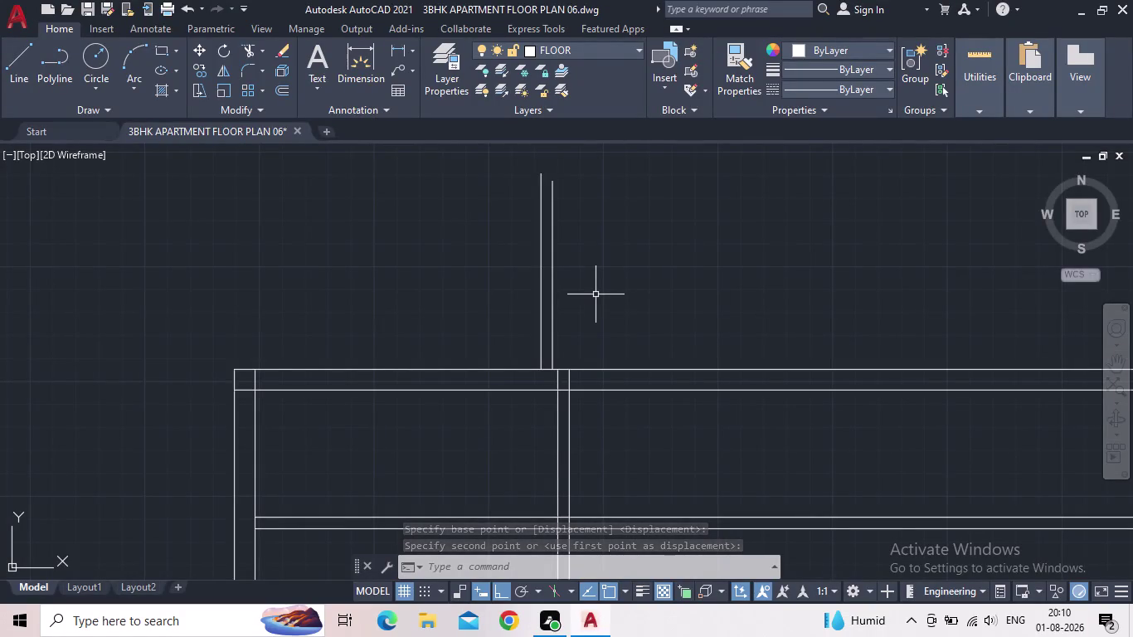
Offset the existing wall line 13' to the right to create a new wall line.
middle_click(602, 302)
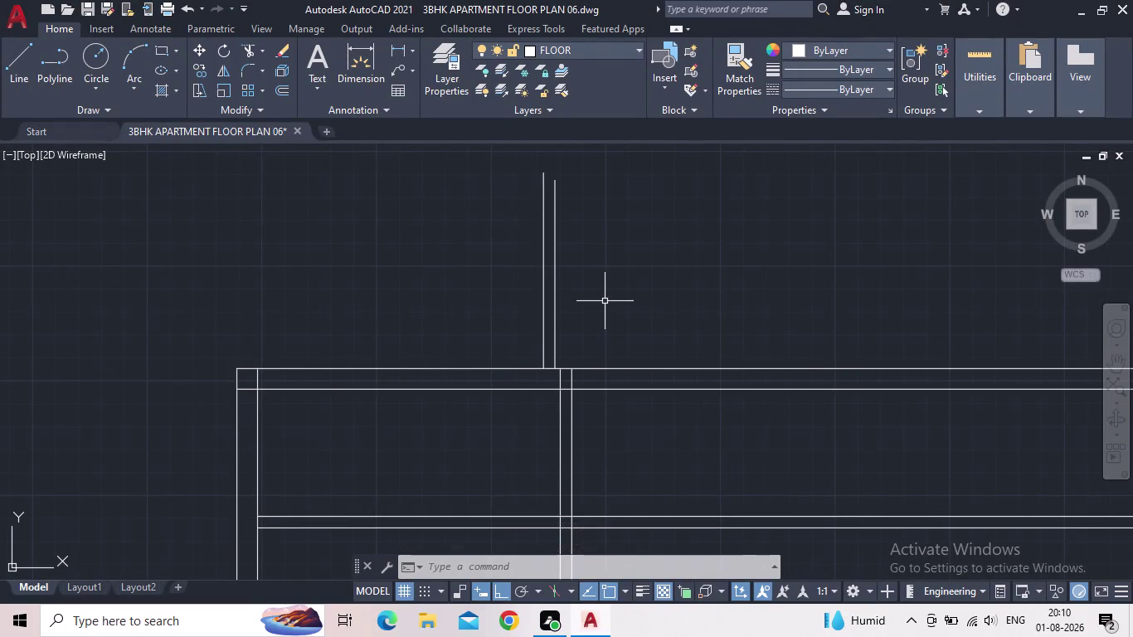
key(o)
key(Return)
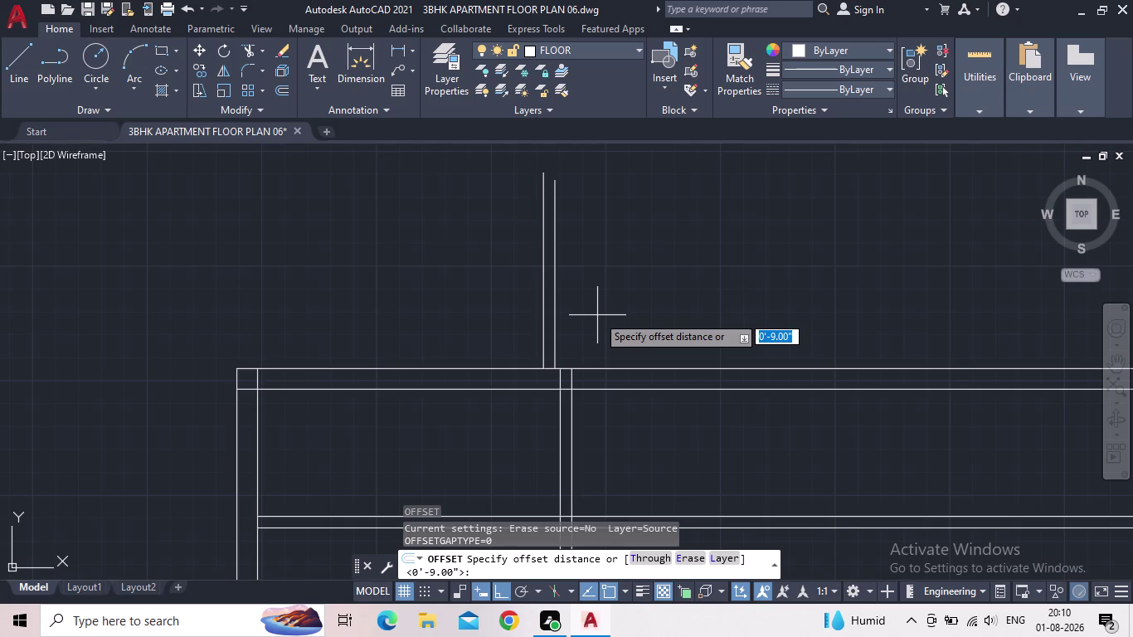
text(13)
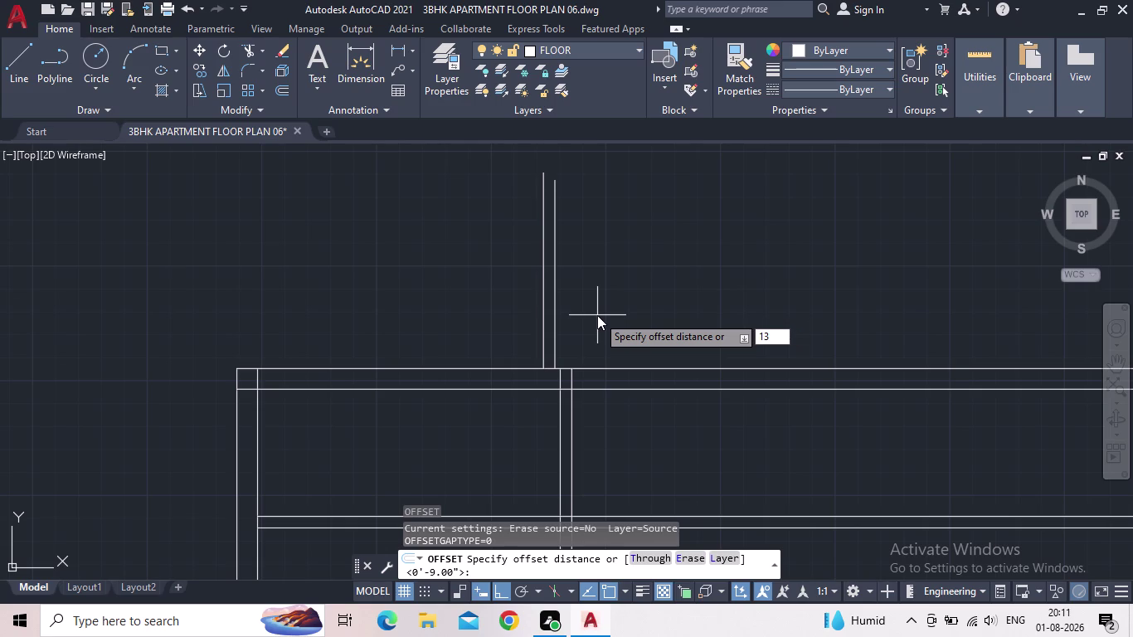
key(apostrophe)
key(Return)
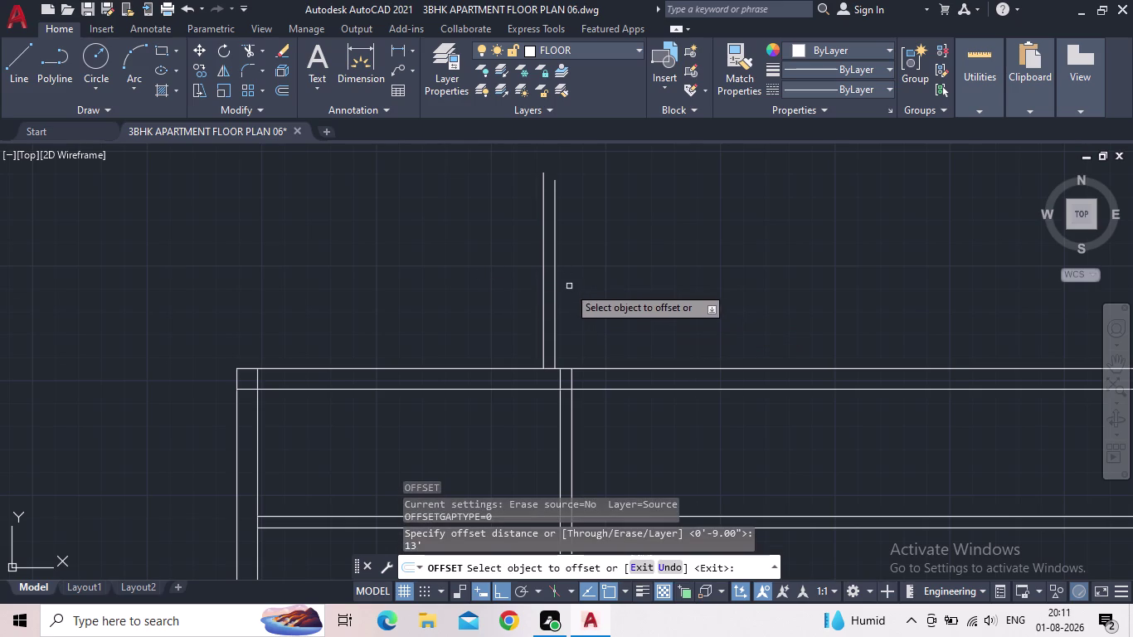
click(555, 294)
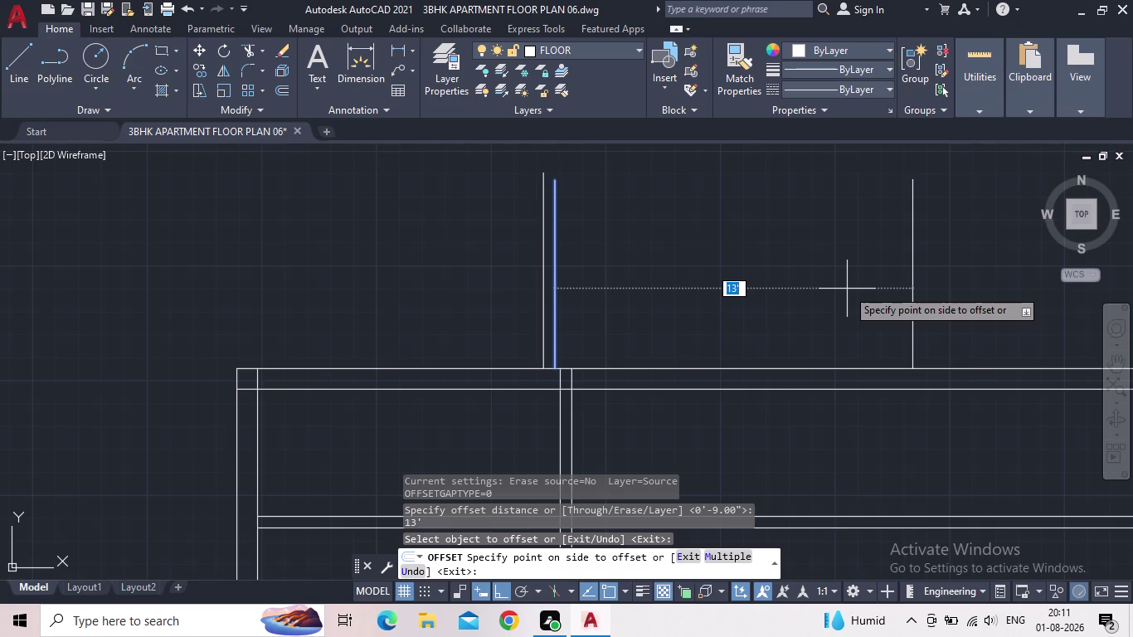
click(847, 289)
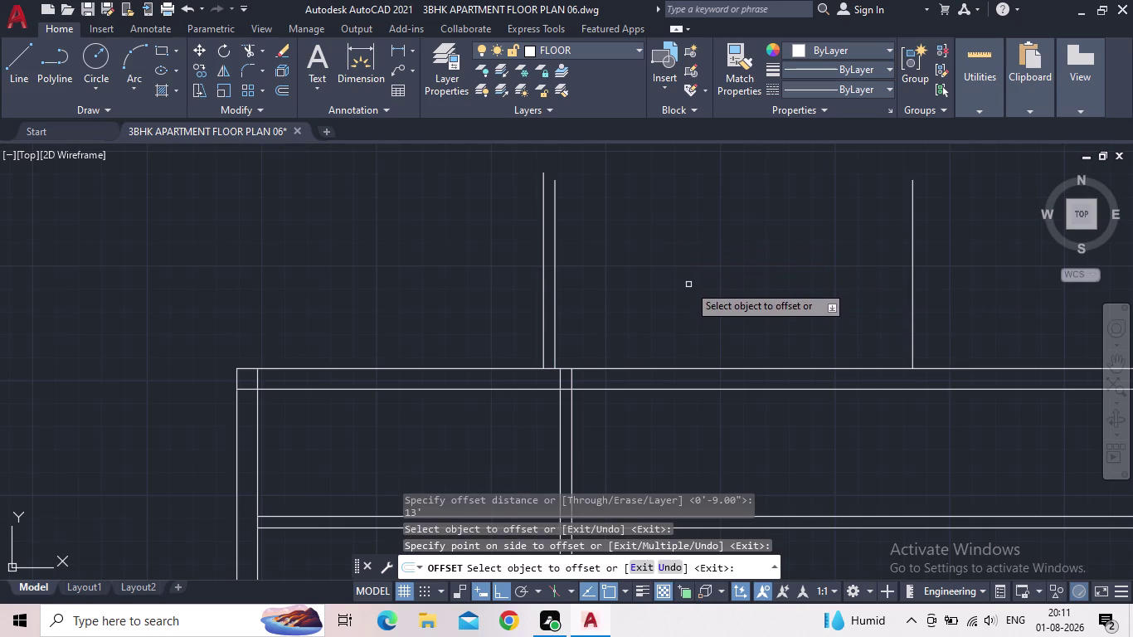
middle_drag(701, 285, 670, 328)
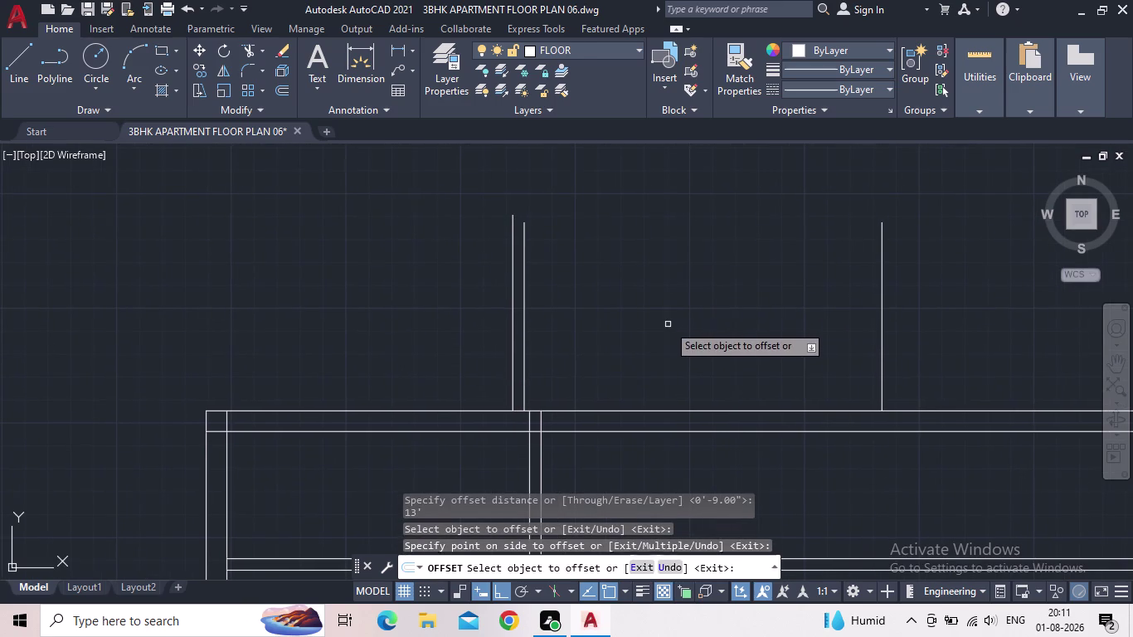
scroll(up, 3)
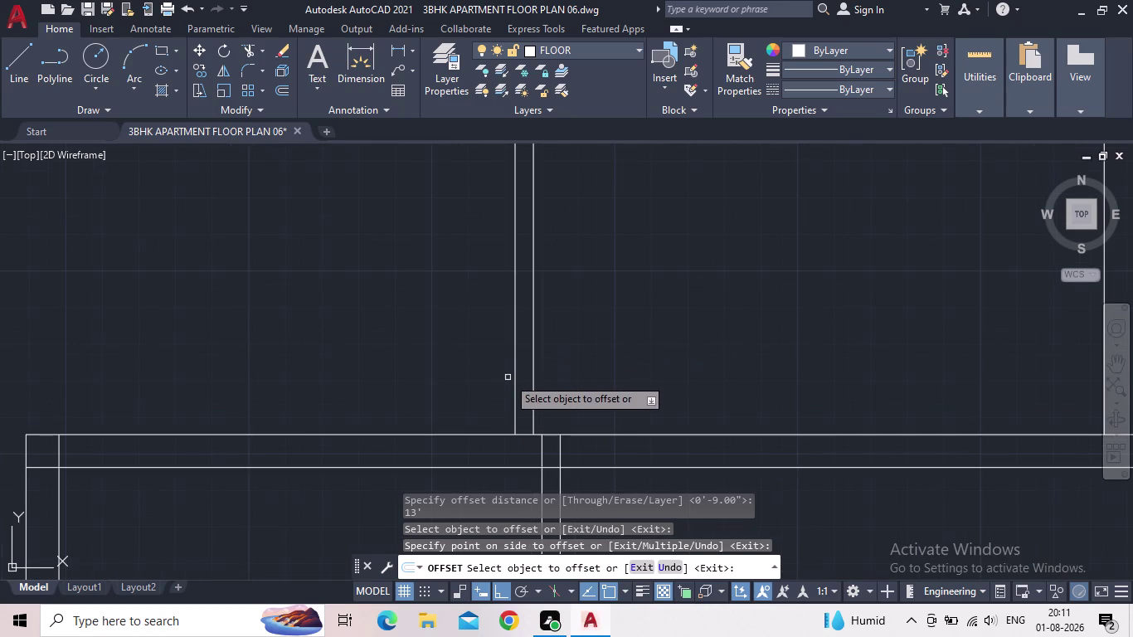
key(Escape)
scroll(down, 3)
middle_drag(633, 379, 584, 404)
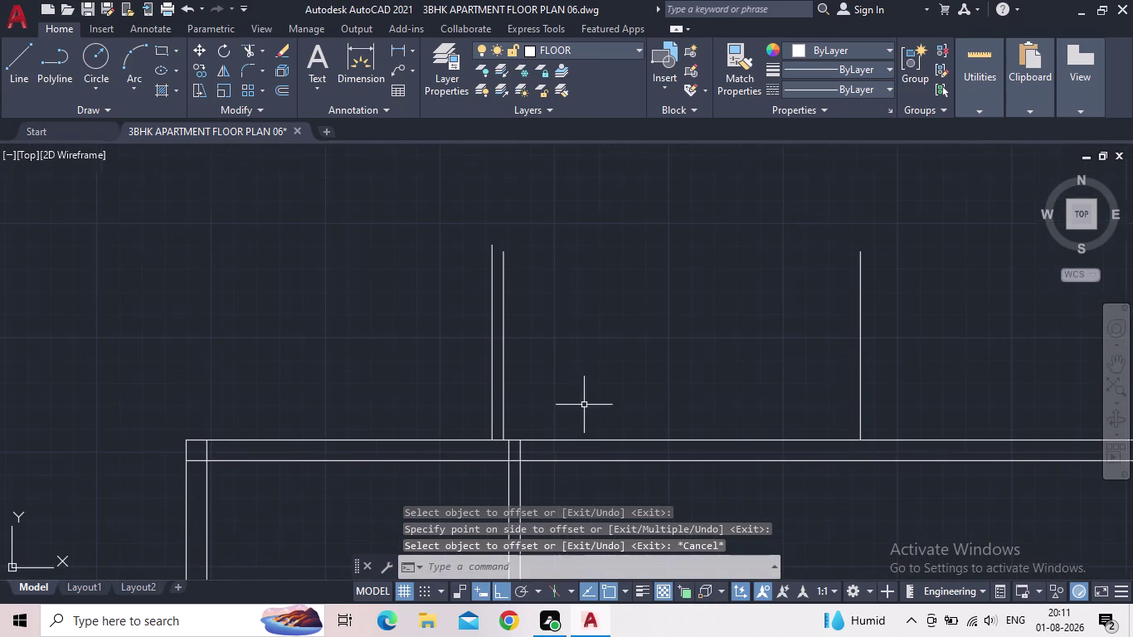
Offset the new wall line 5" to the right to give the wall its thickness.
key(o)
key(Return)
click(577, 397)
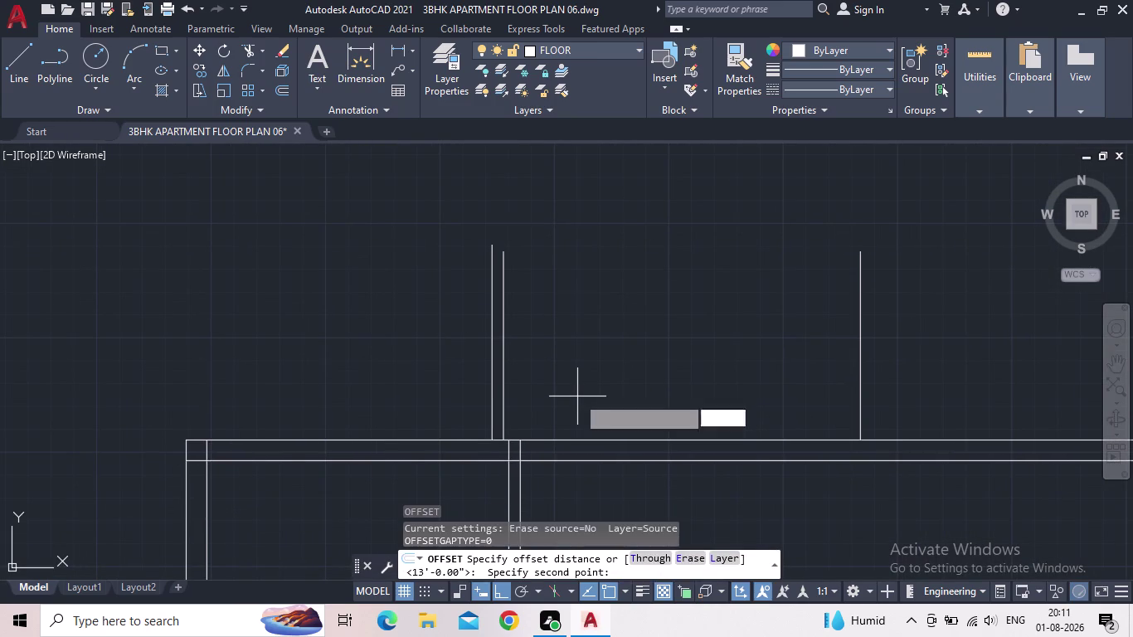
text(5")
key(Return)
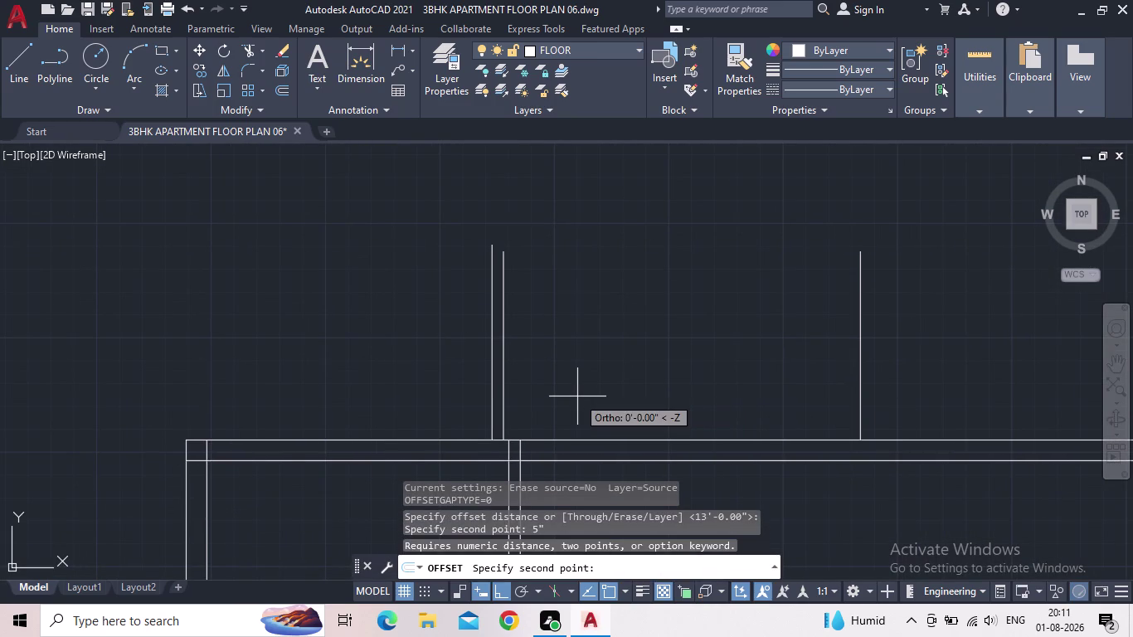
key(Escape)
key(Escape)
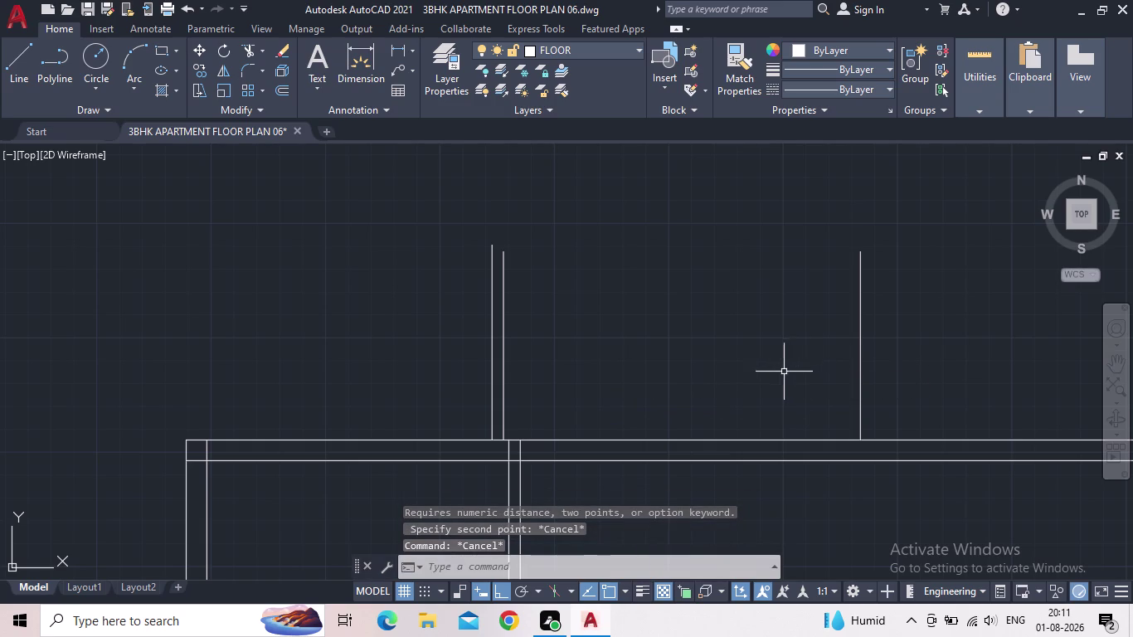
key(o)
key(Return)
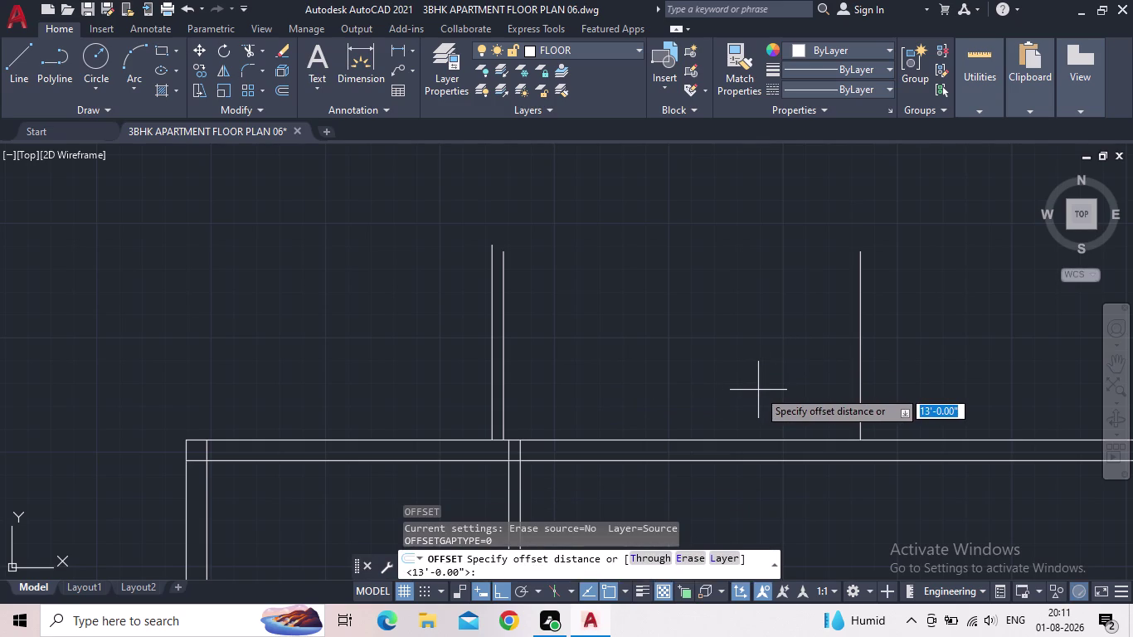
text(5")
key(Return)
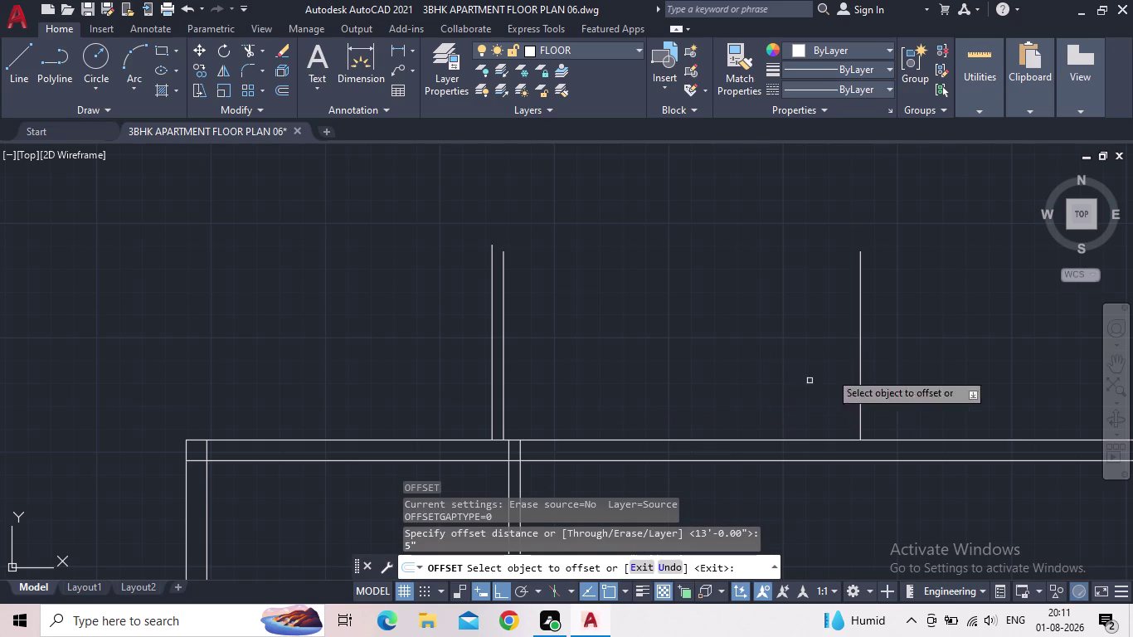
click(861, 303)
click(935, 308)
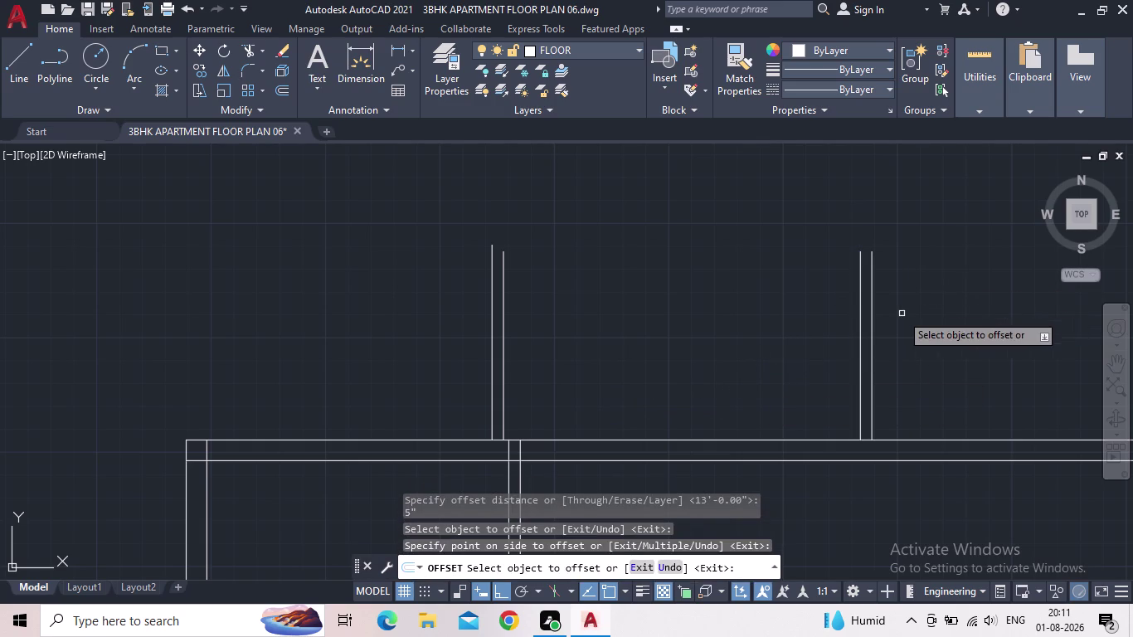
key(Escape)
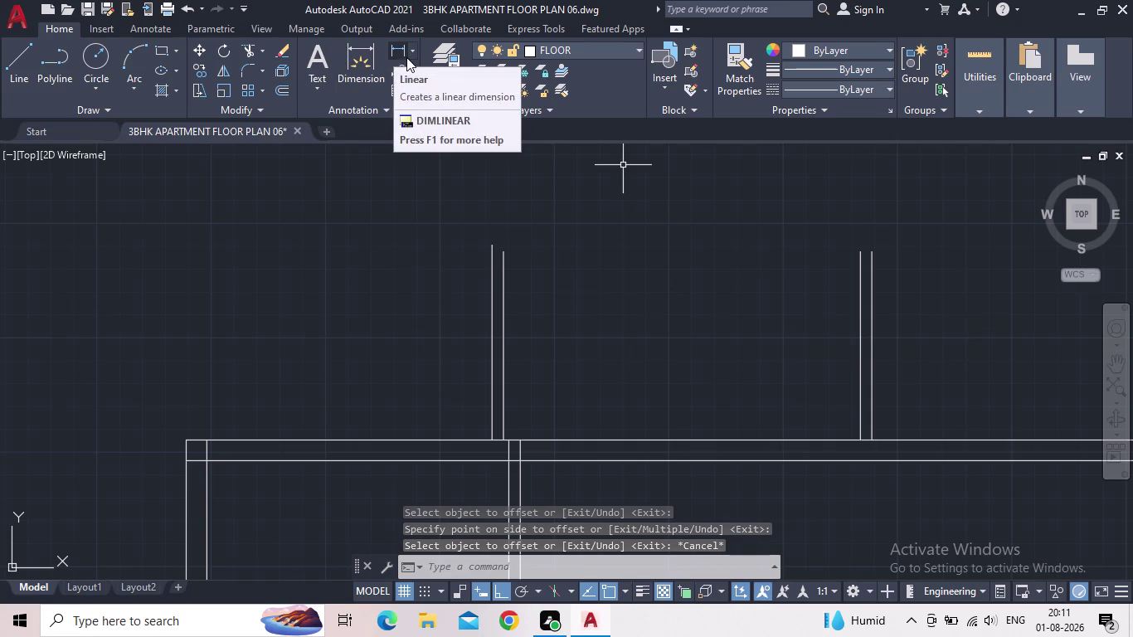
Add linear dimensions across the left and new right wall pairs, each reading 5".
click(395, 52)
scroll(up, 3)
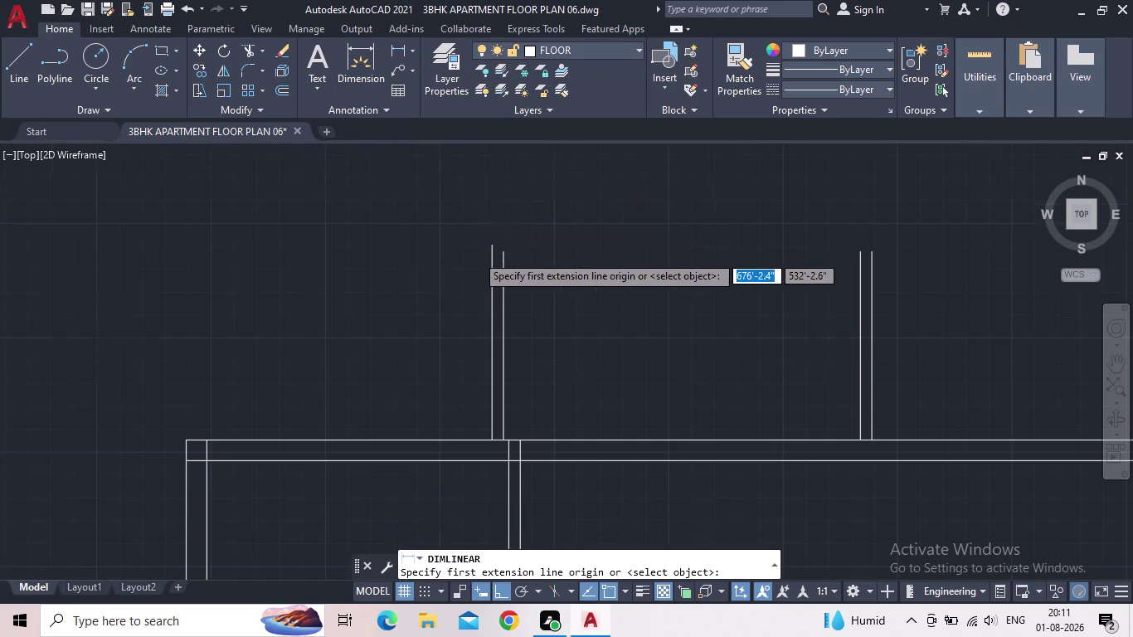
click(522, 252)
click(499, 255)
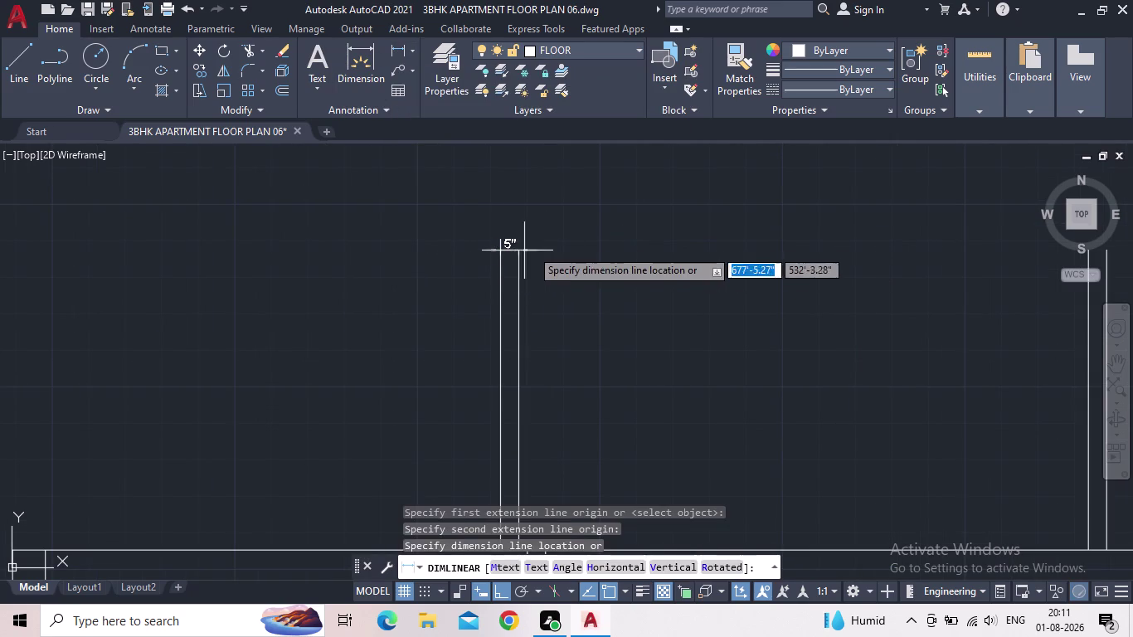
click(545, 245)
scroll(down, 3)
middle_drag(875, 316, 705, 332)
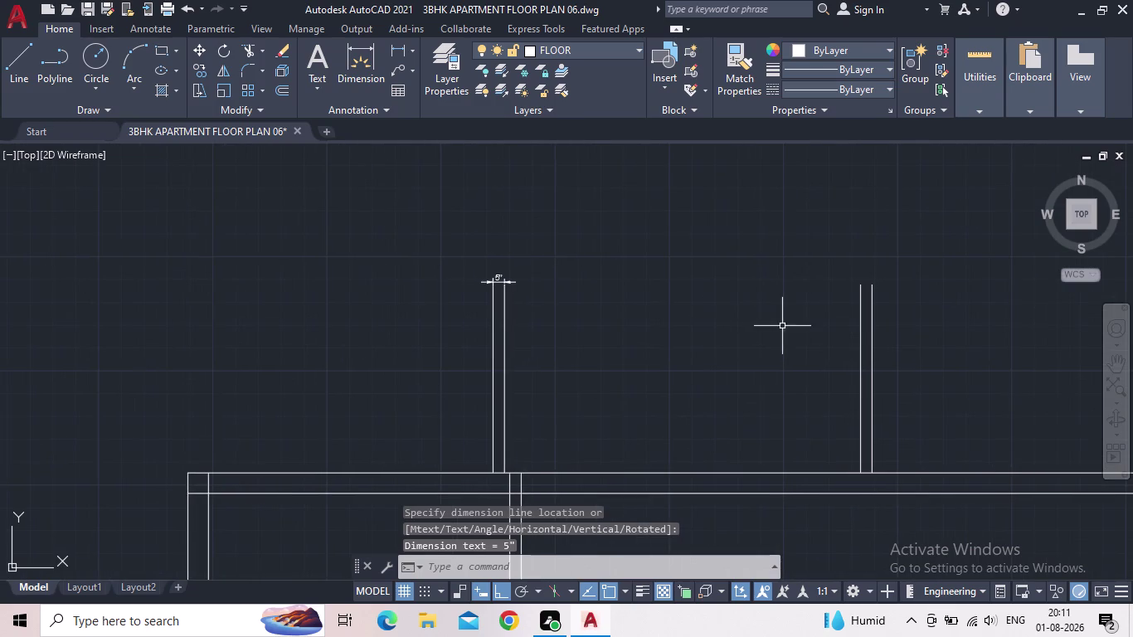
key(space)
click(875, 290)
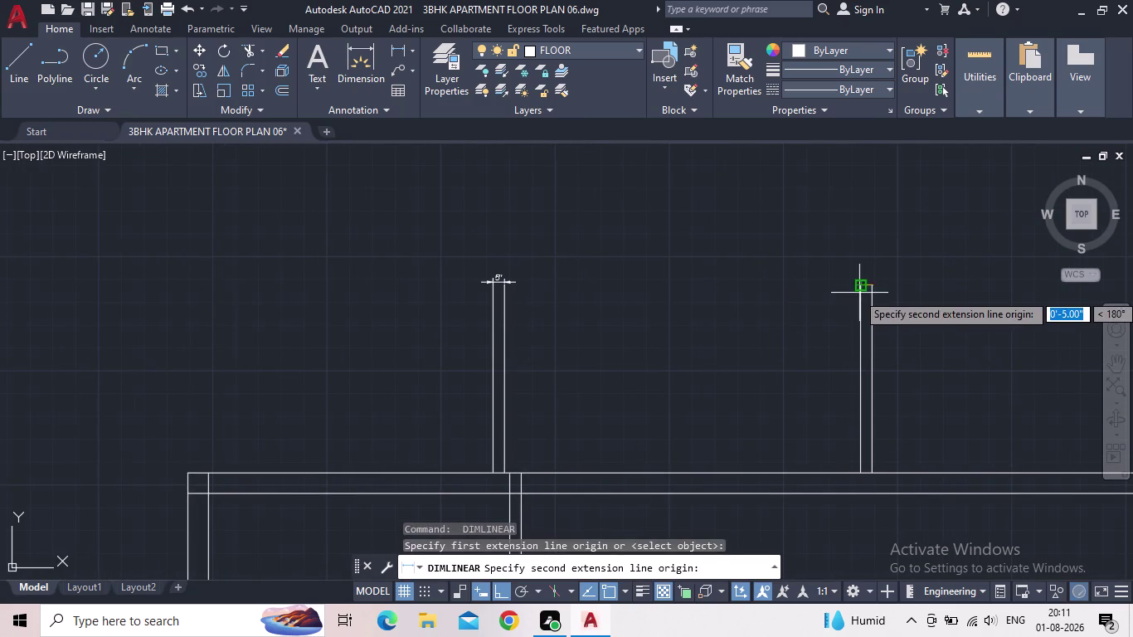
click(860, 293)
click(872, 273)
scroll(up, 3)
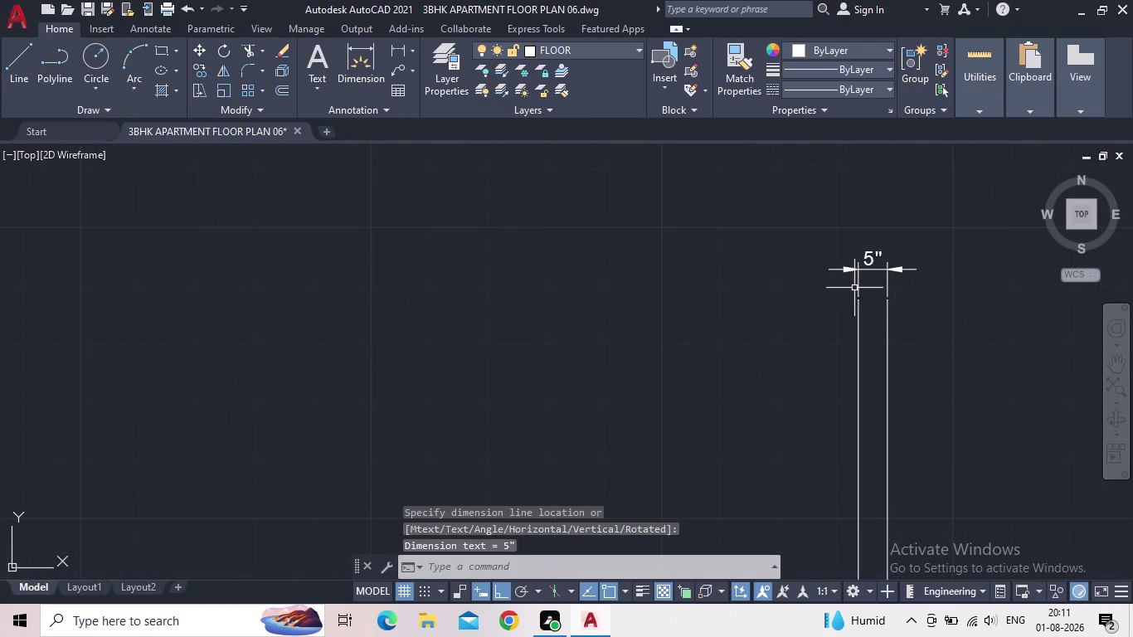
Select and delete the temporary check dimensions.
key(Escape)
click(876, 278)
click(861, 261)
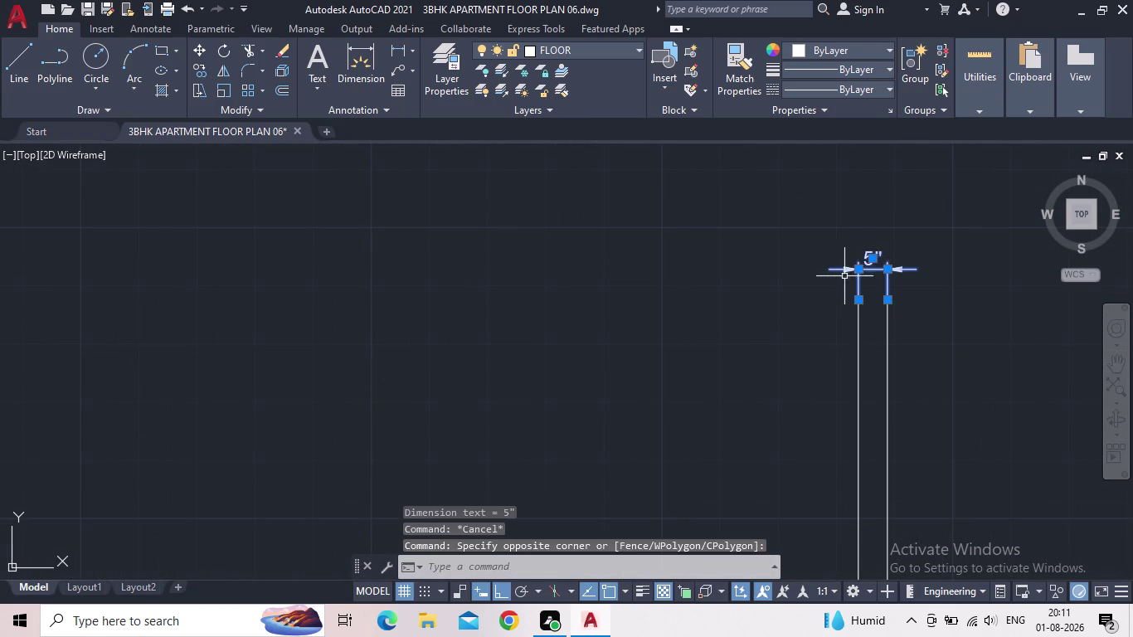
key(Delete)
scroll(down, 3)
scroll(up, 3)
click(594, 305)
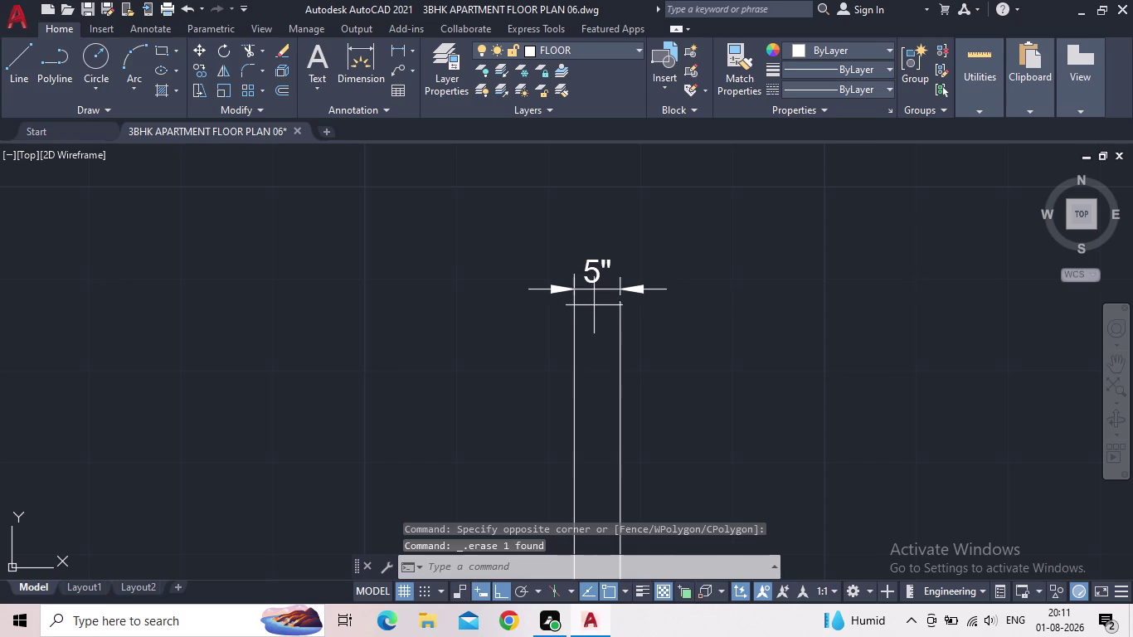
click(584, 258)
key(Delete)
scroll(down, 3)
middle_drag(638, 310, 628, 279)
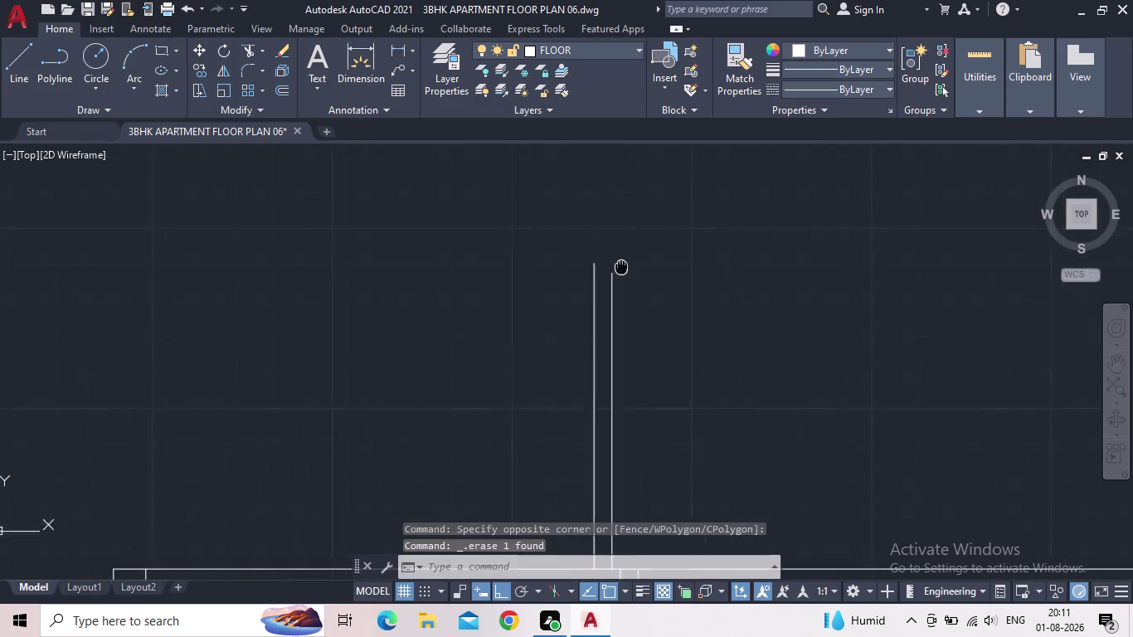
middle_drag(628, 280, 576, 234)
scroll(down, 3)
middle_click(637, 306)
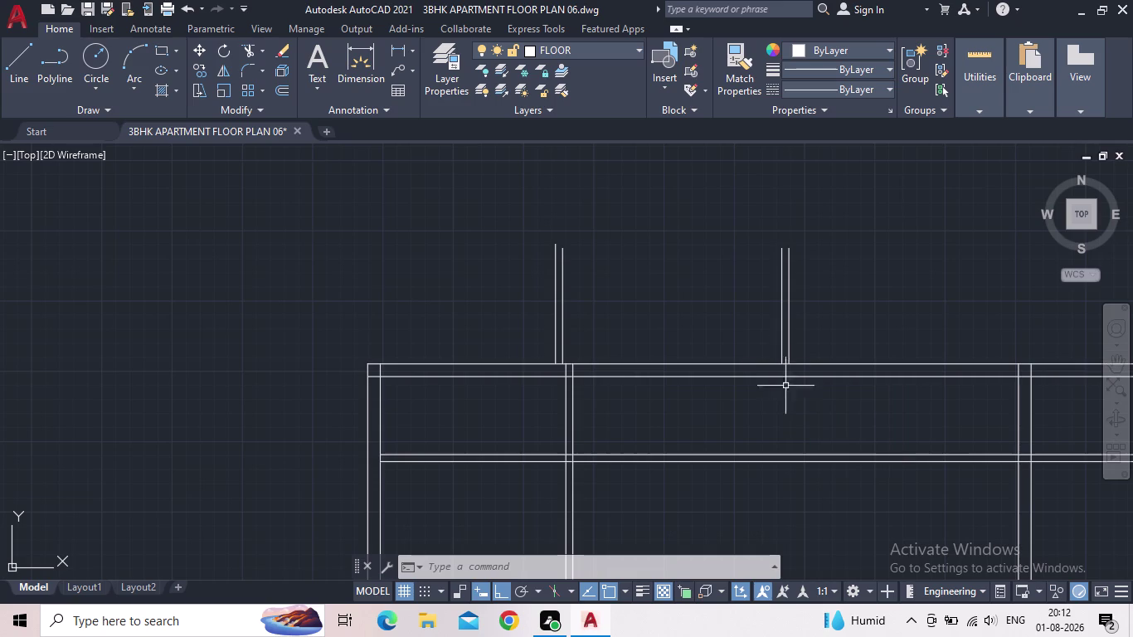
scroll(down, 3)
middle_drag(737, 406, 523, 413)
scroll(down, 3)
middle_drag(531, 421, 557, 378)
scroll(up, 3)
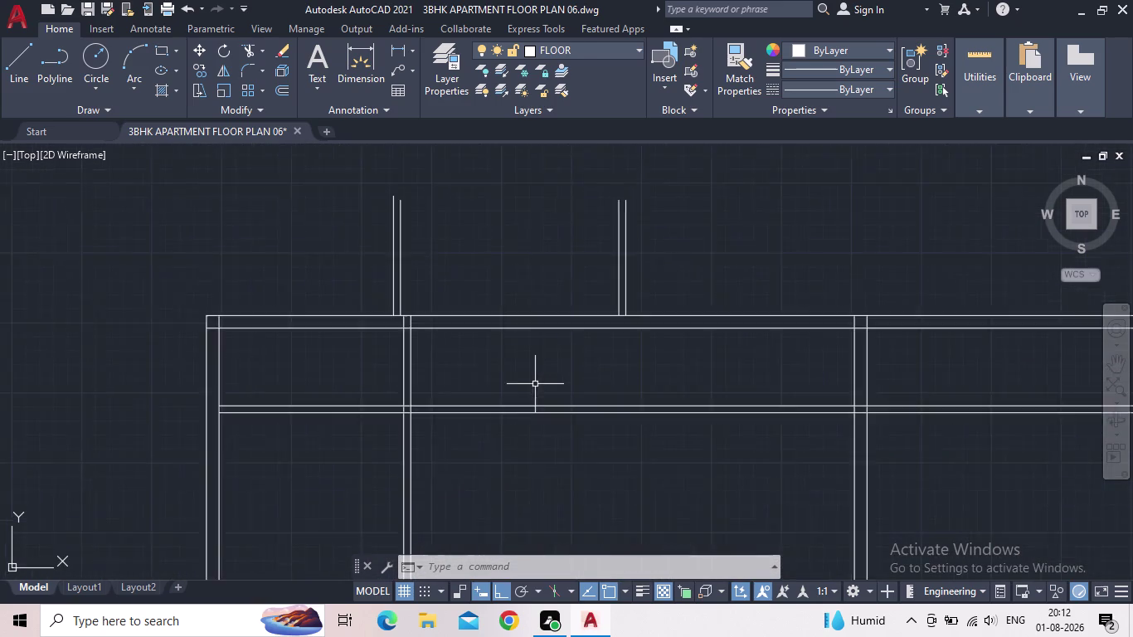
scroll(up, 3)
scroll(down, 3)
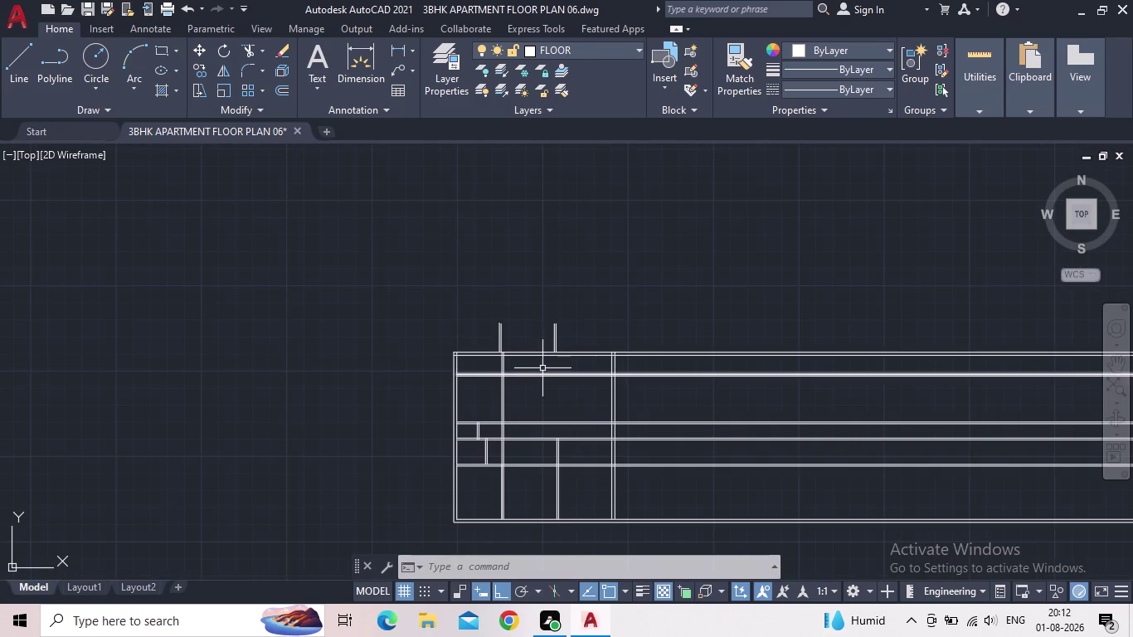
key(Escape)
scroll(up, 3)
scroll(up, 3)
middle_drag(630, 337, 657, 300)
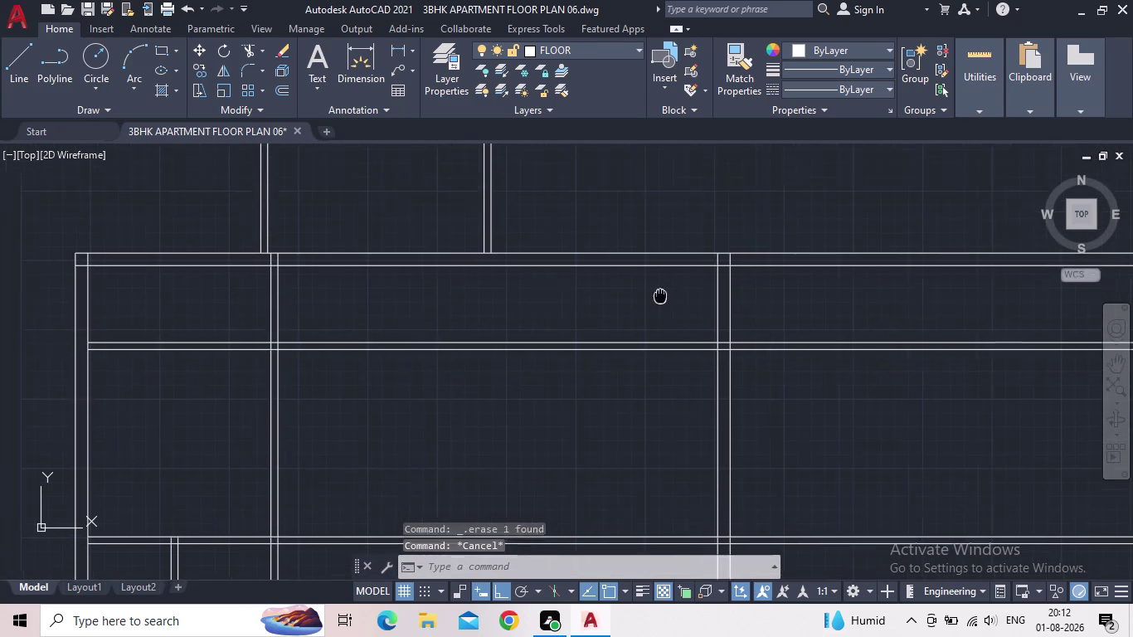
middle_drag(658, 300, 665, 290)
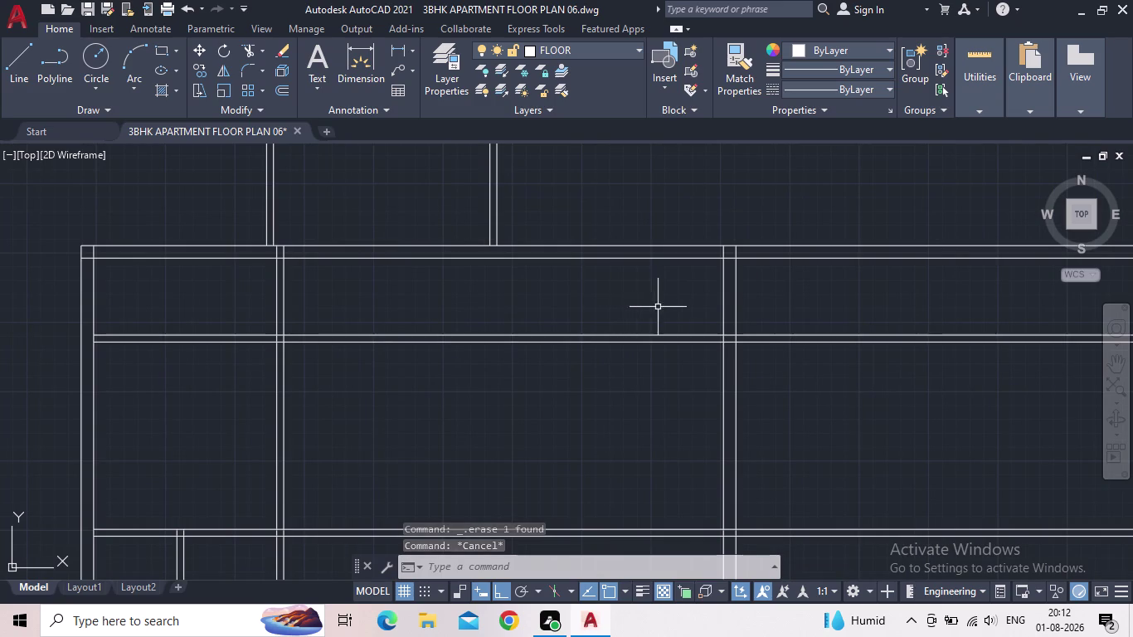
scroll(down, 3)
middle_drag(658, 293, 690, 180)
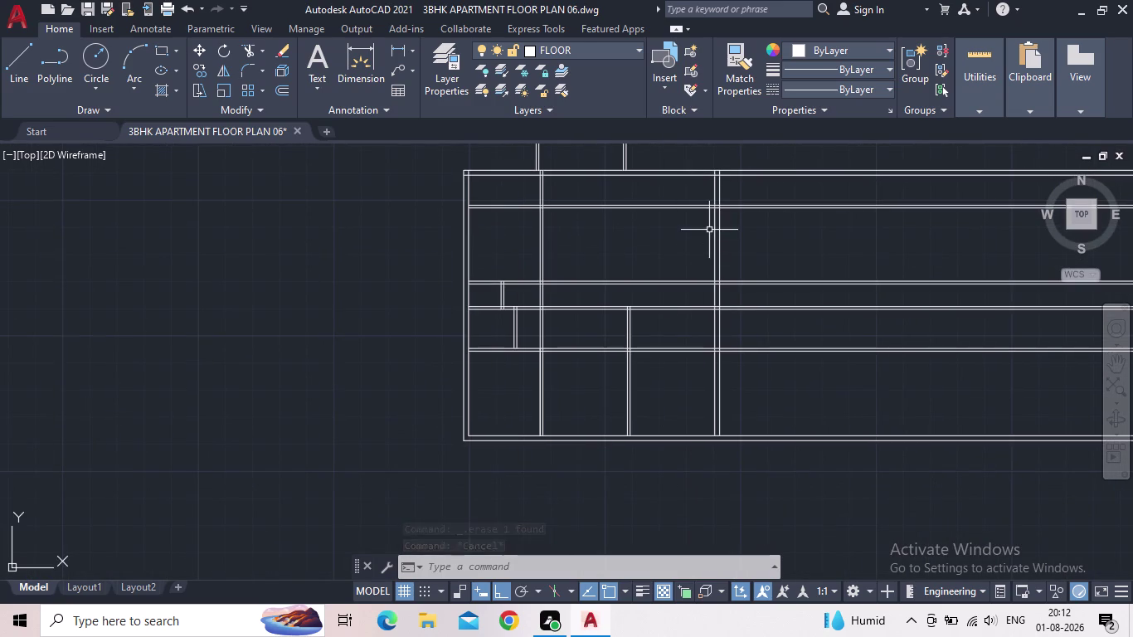
scroll(up, 3)
middle_drag(703, 249, 699, 383)
key(o)
key(Return)
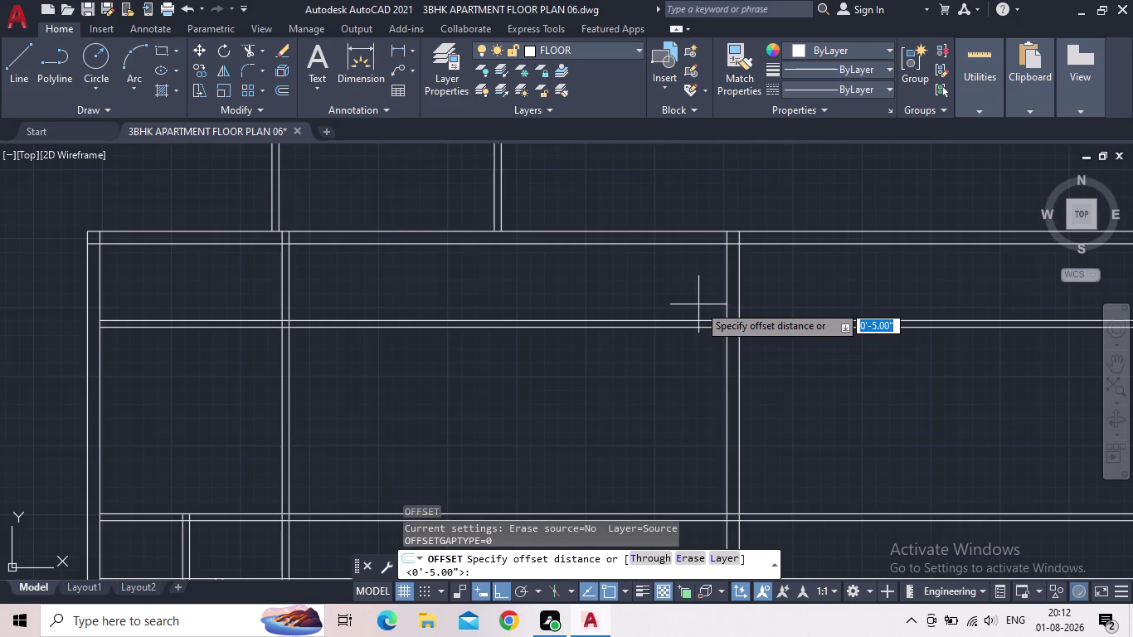
Offset the vertical wall line 13' to the left to create a new interior wall.
text(13)
key(apostrophe)
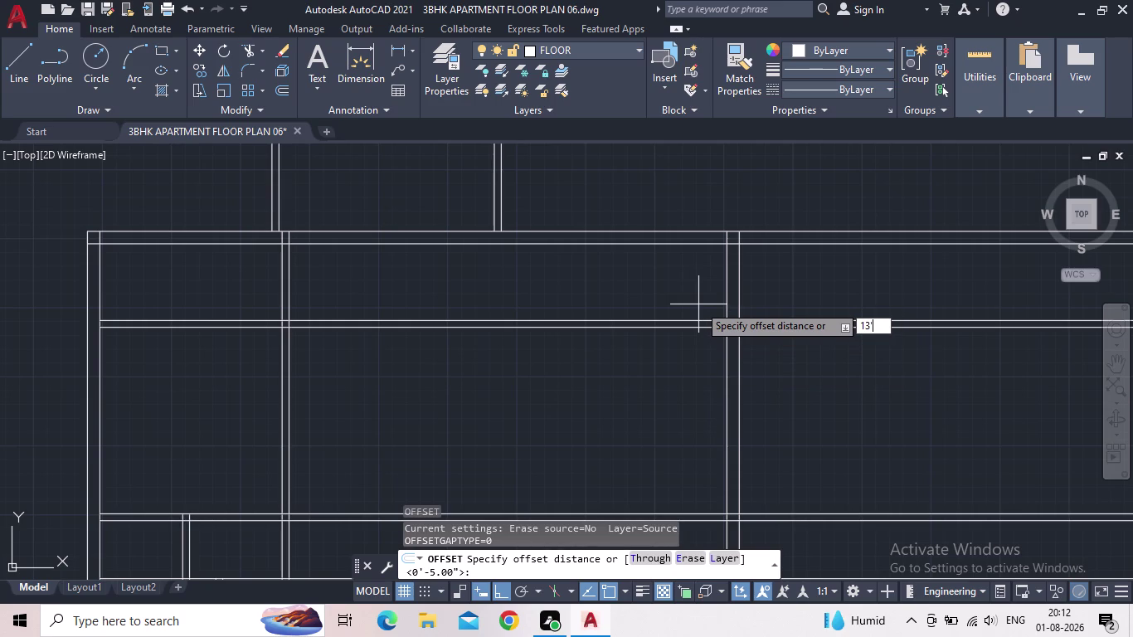
key(Return)
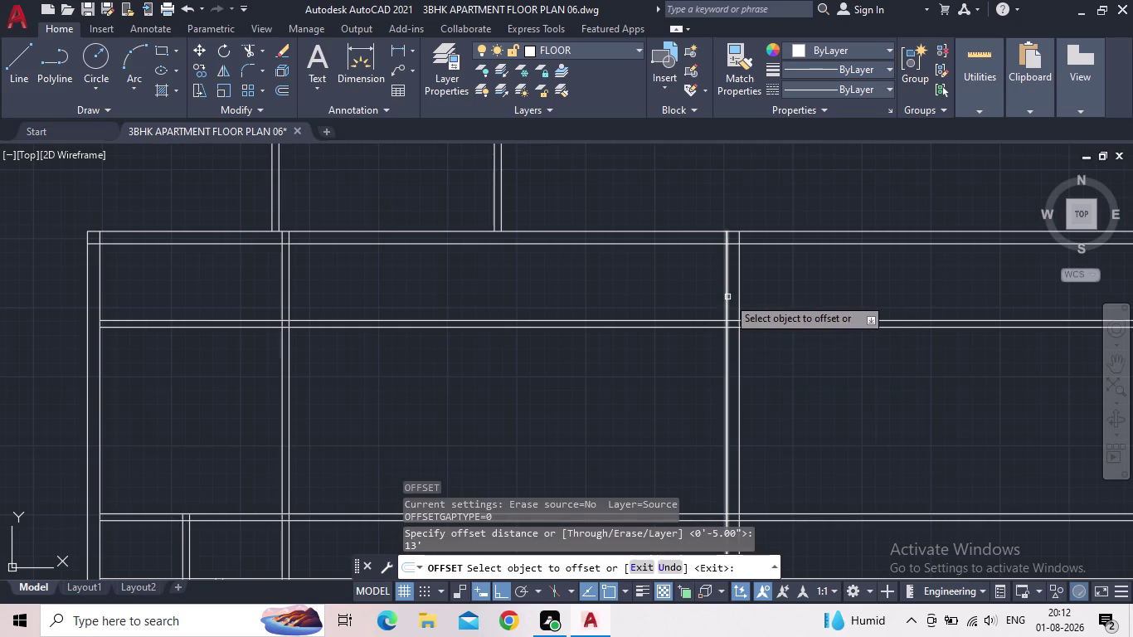
click(728, 297)
click(595, 320)
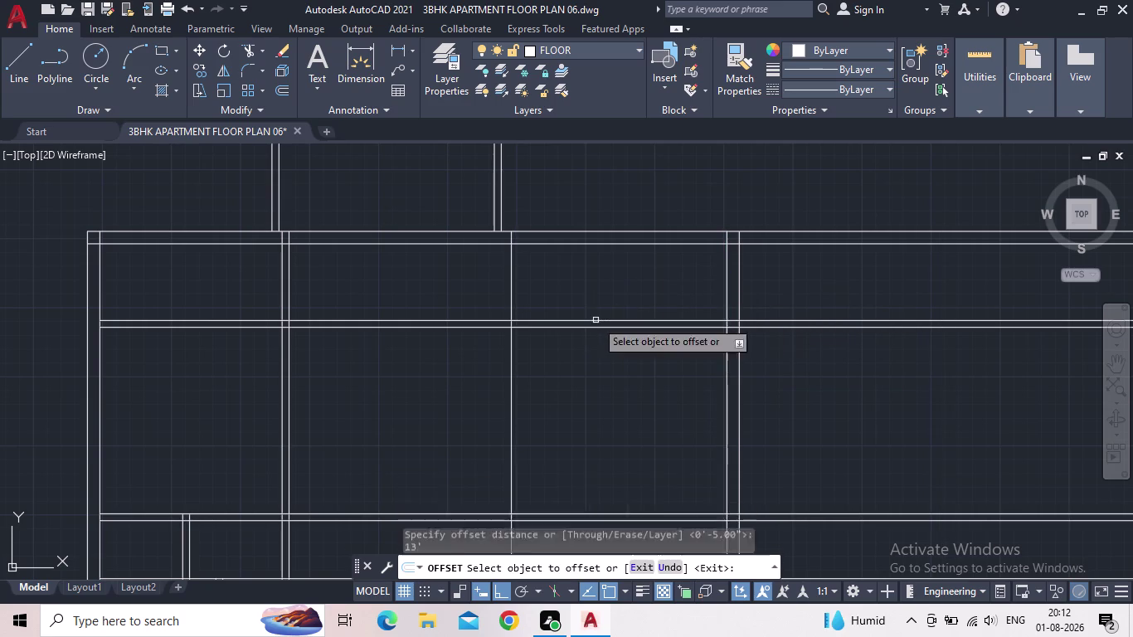
middle_drag(518, 270, 606, 280)
scroll(up, 3)
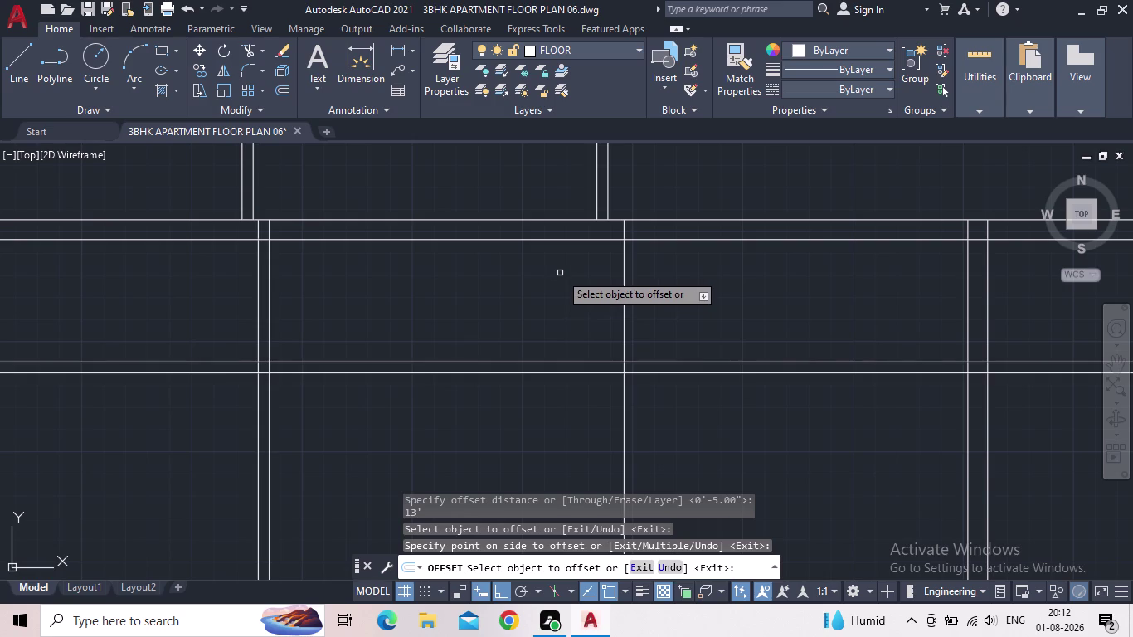
middle_drag(570, 288, 646, 307)
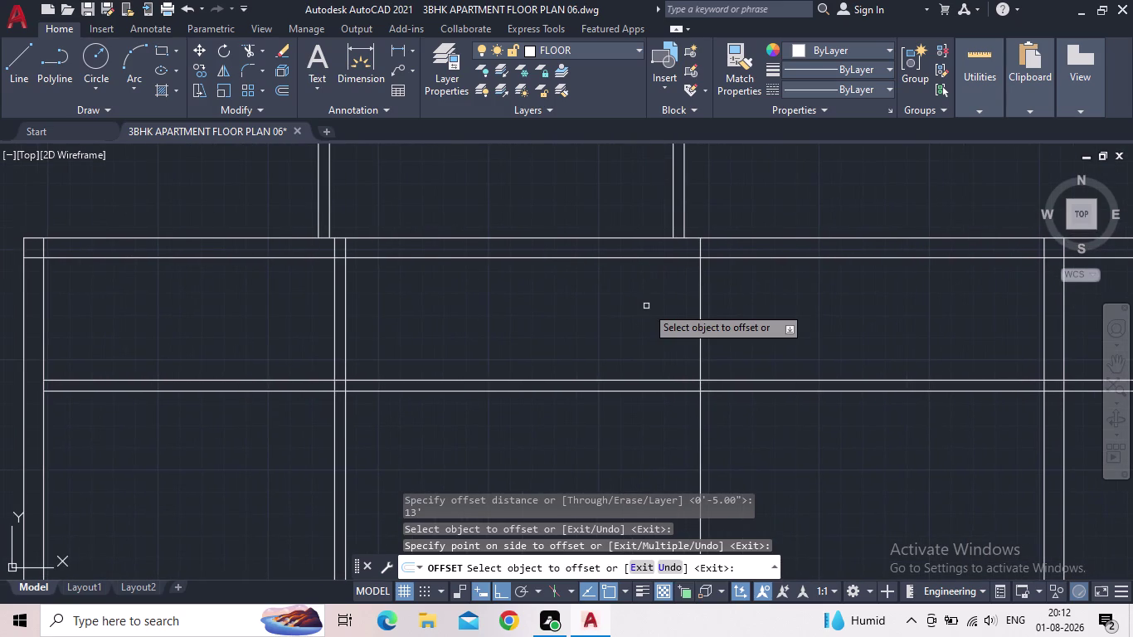
key(Escape)
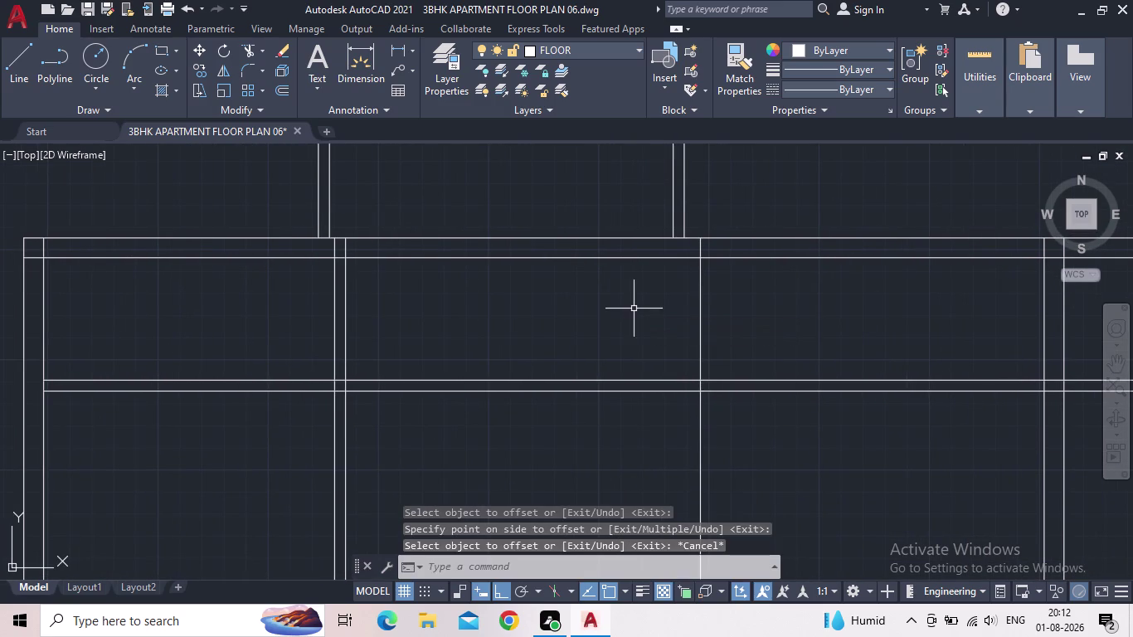
middle_drag(675, 289, 745, 321)
scroll(down, 3)
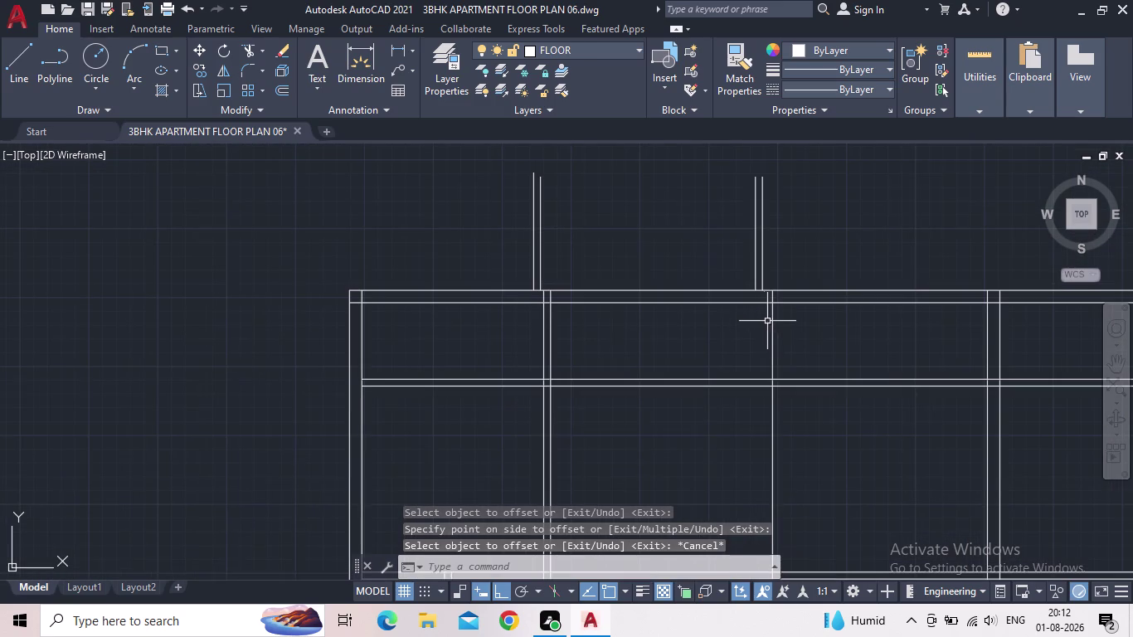
middle_drag(706, 334, 654, 319)
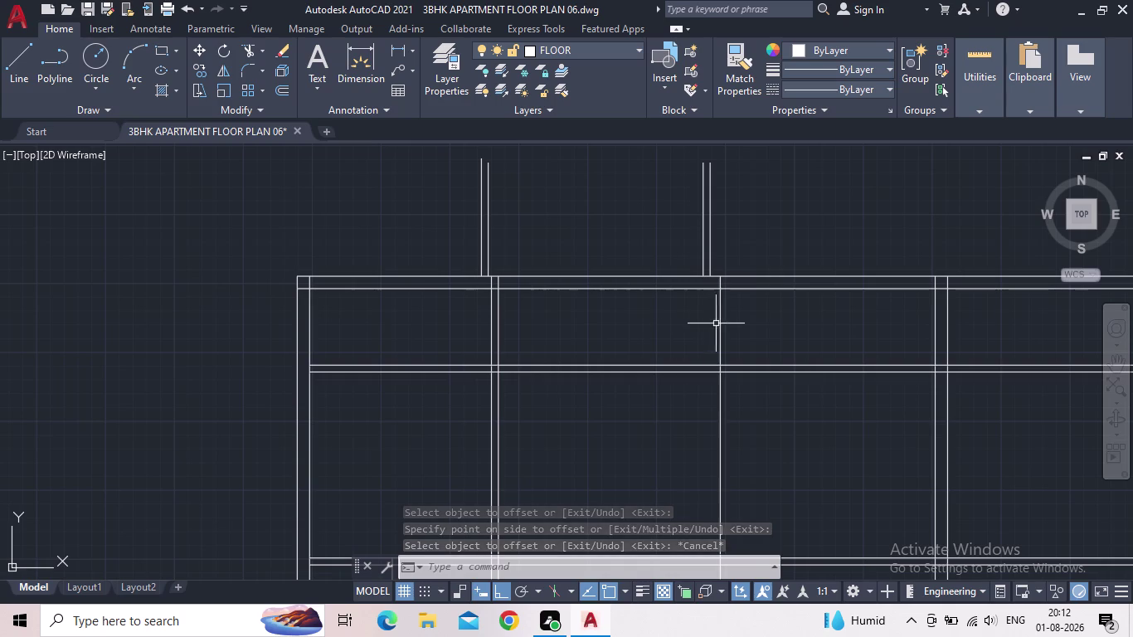
Offset the new wall line 5" to form the wall's thickness.
key(o)
key(Return)
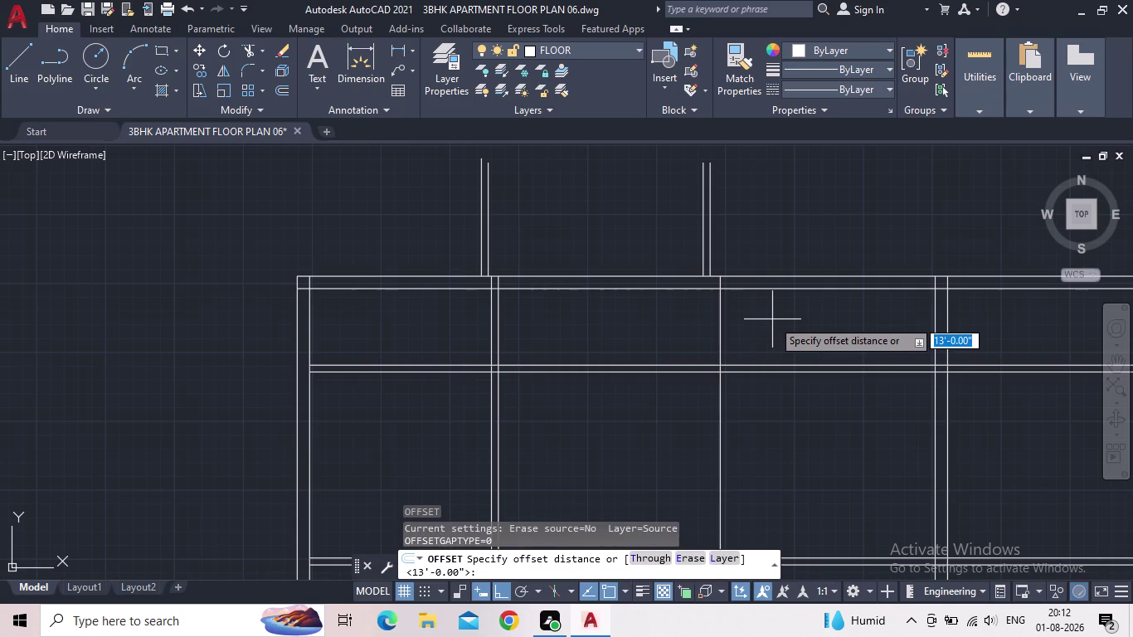
text(5)
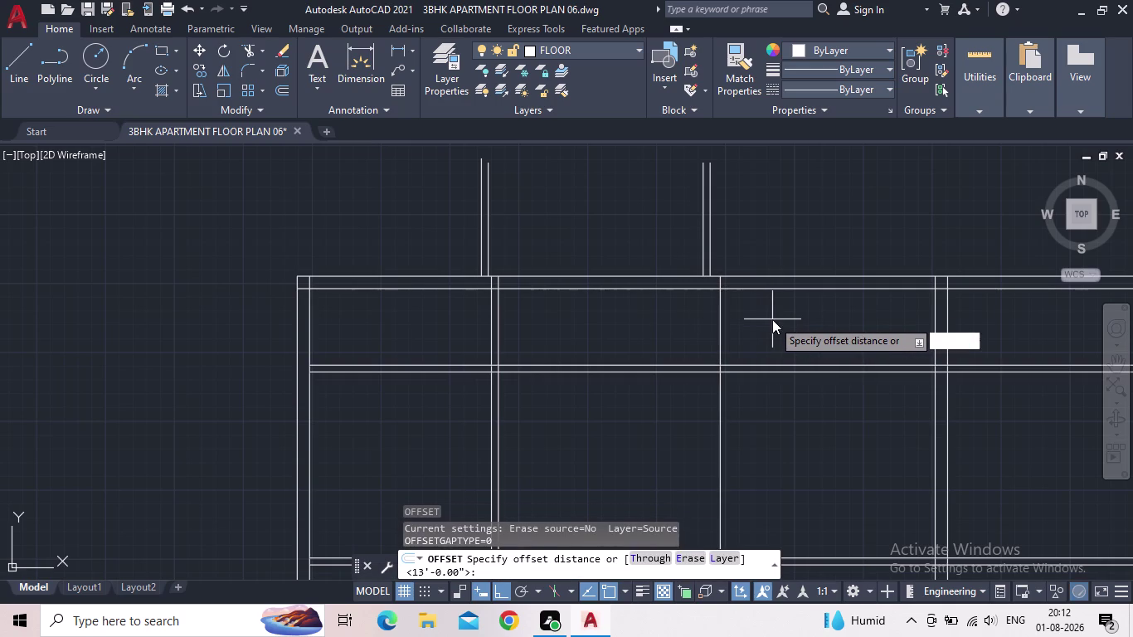
text(")
key(Return)
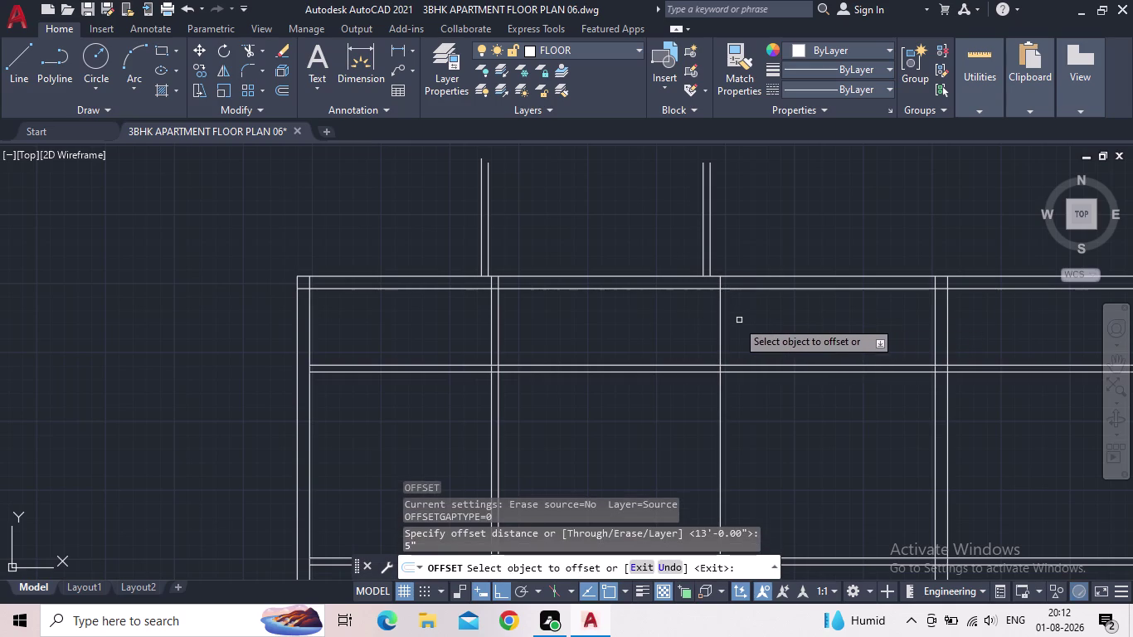
click(720, 330)
click(663, 333)
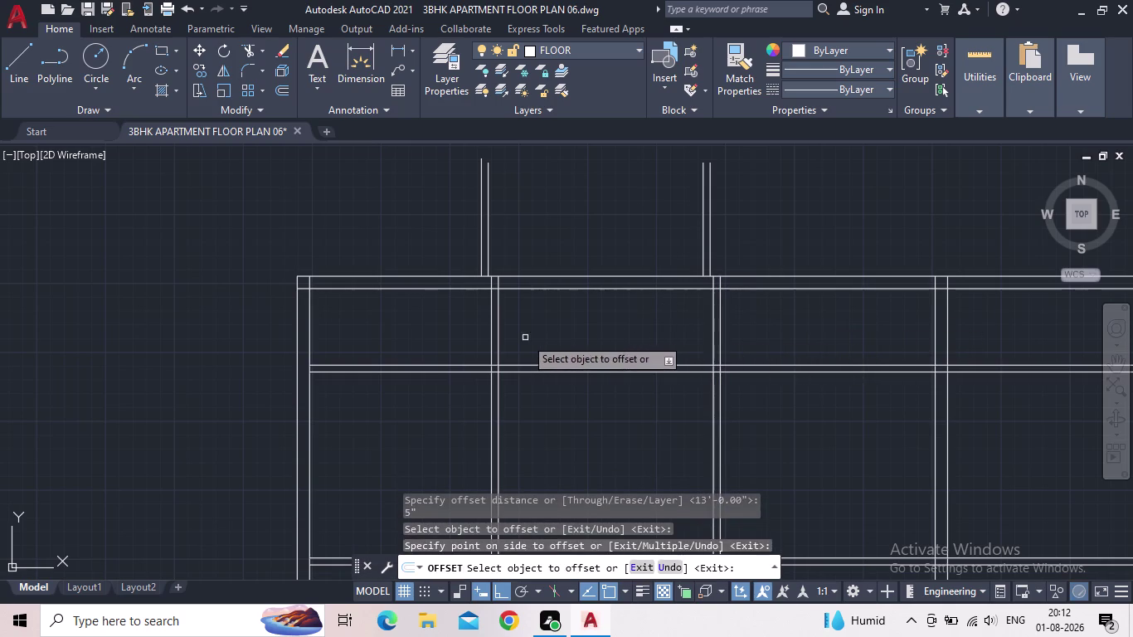
key(Escape)
middle_click(681, 323)
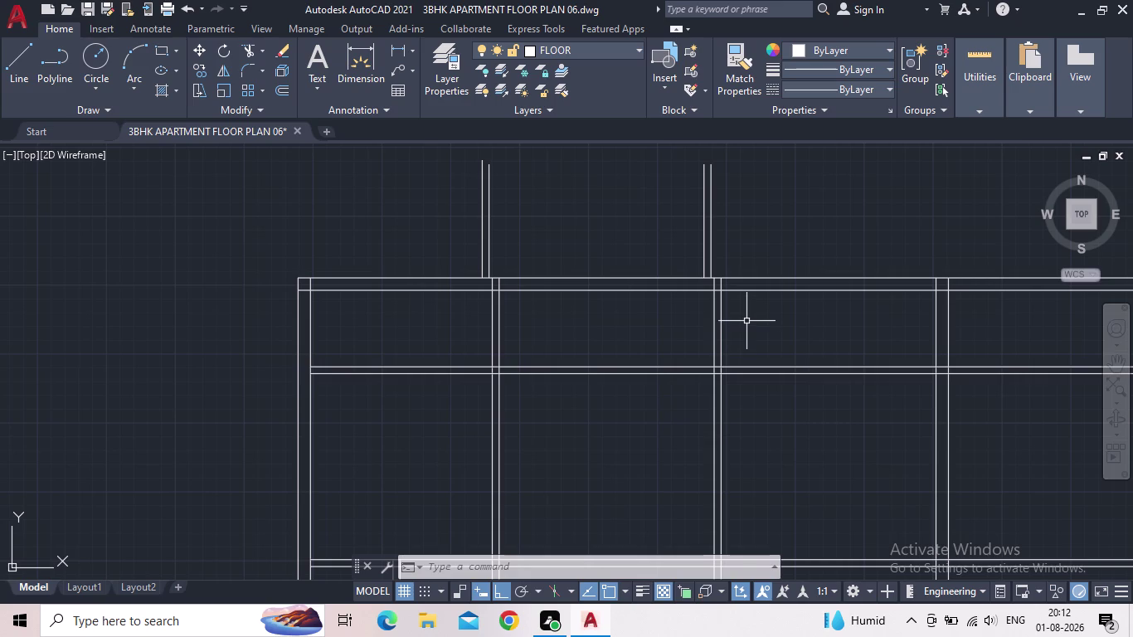
Bring the top wall junctions into view and start TRIM with TR.
middle_drag(768, 330, 828, 351)
scroll(down, 3)
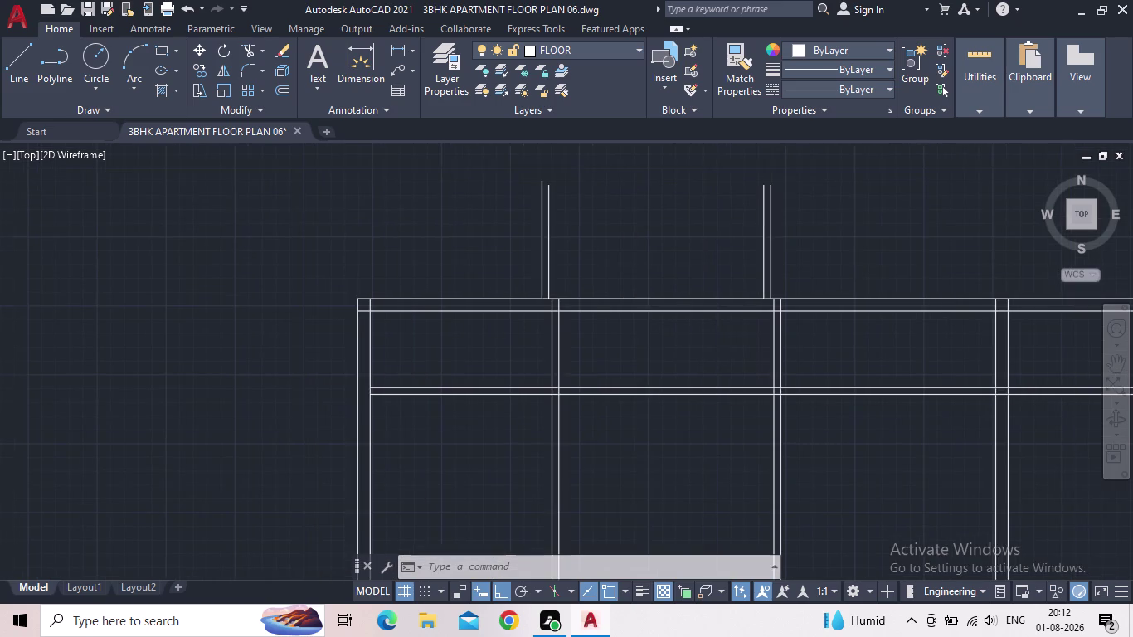
middle_drag(828, 346, 797, 354)
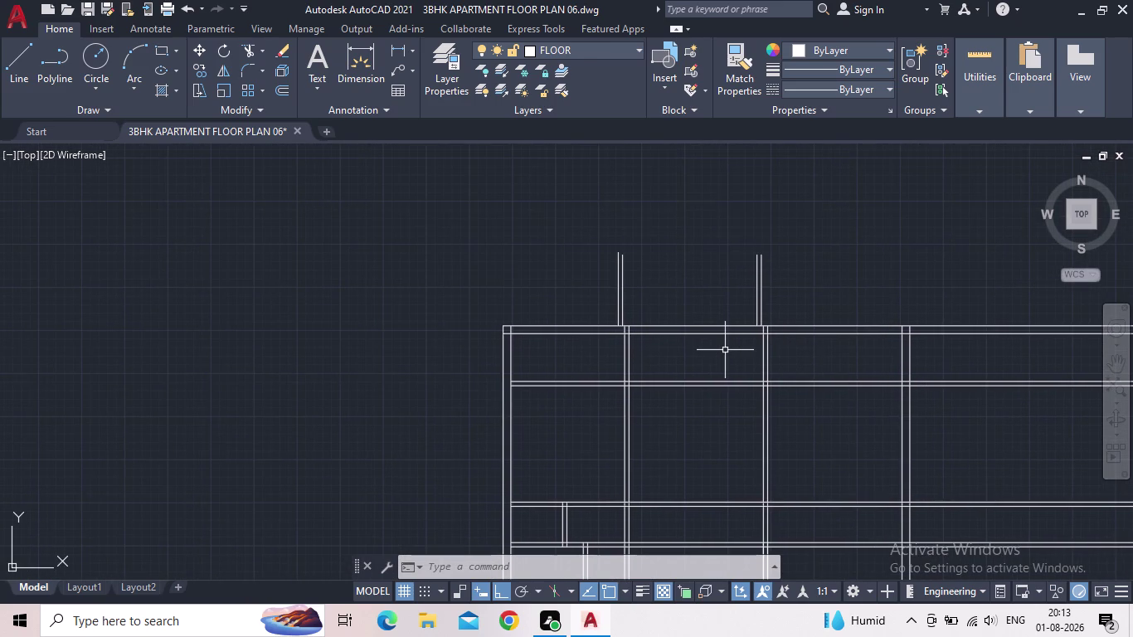
scroll(up, 3)
middle_drag(739, 352, 807, 382)
scroll(up, 3)
middle_drag(799, 376, 704, 376)
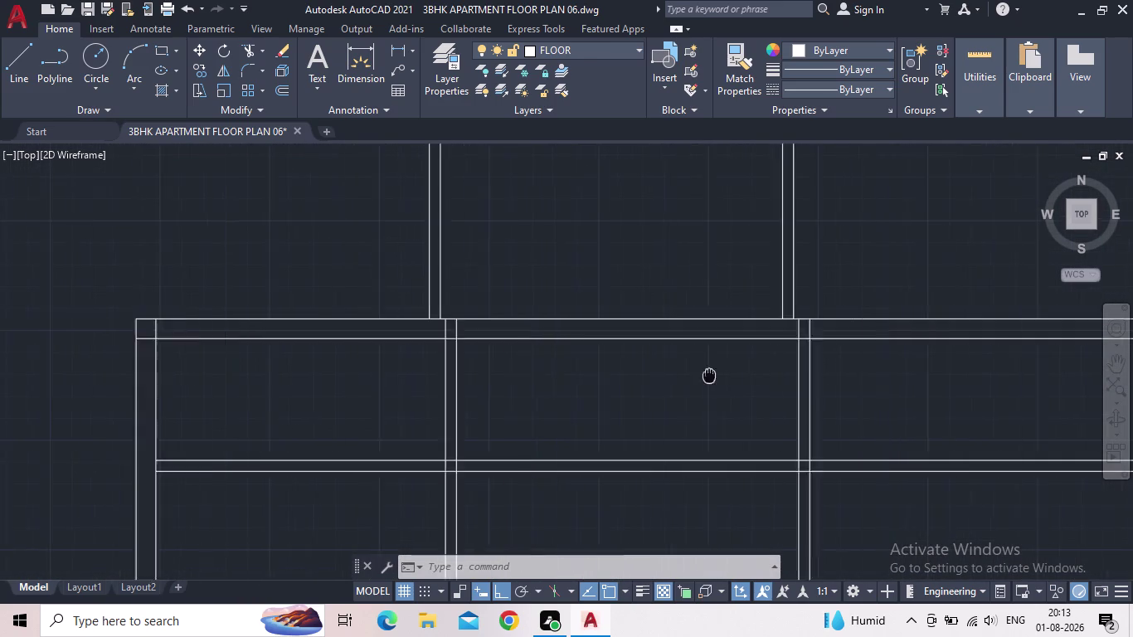
middle_drag(703, 376, 655, 381)
key(t)
key(r)
key(Return)
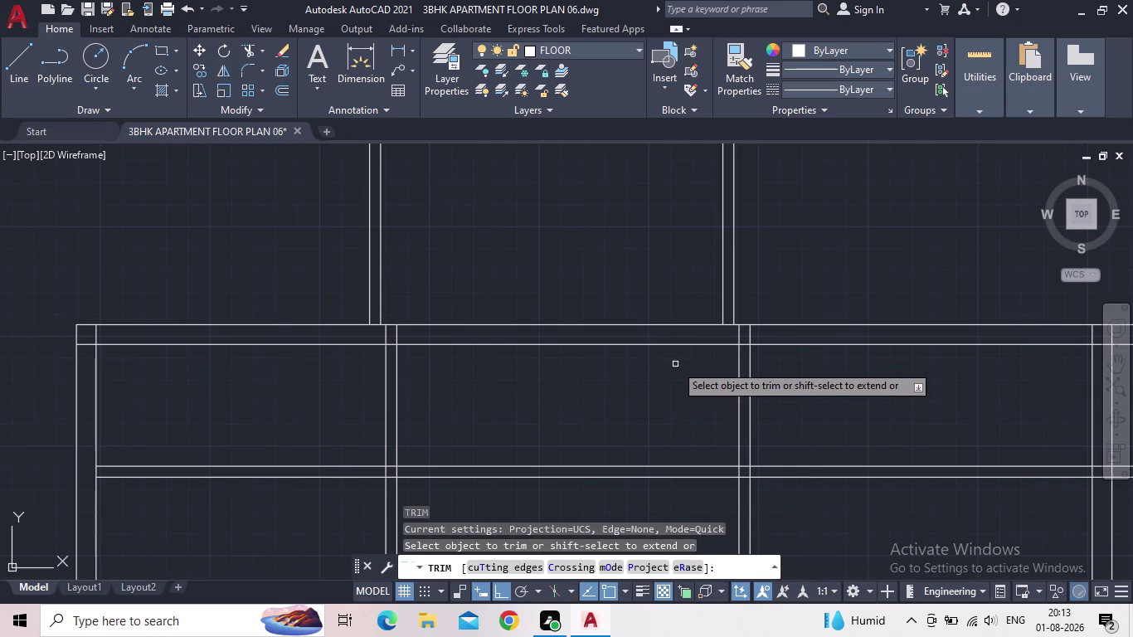
Cancel TRIM and window-select the two short wall stubs above the top wall.
key(Escape)
middle_drag(582, 307, 619, 342)
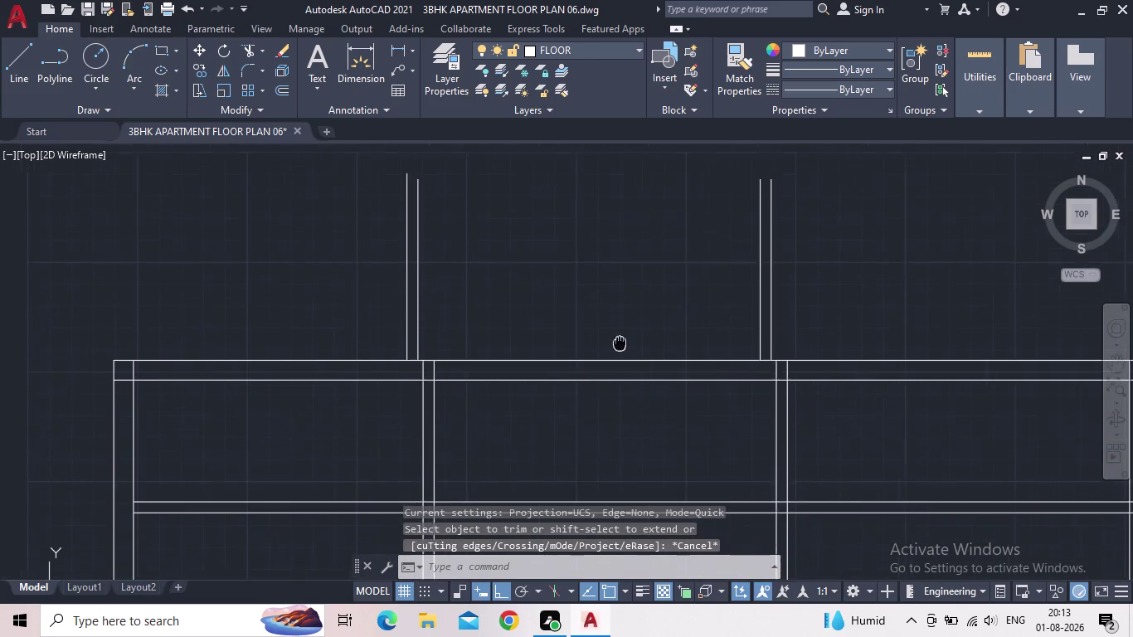
middle_drag(619, 342, 632, 351)
click(808, 327)
click(352, 293)
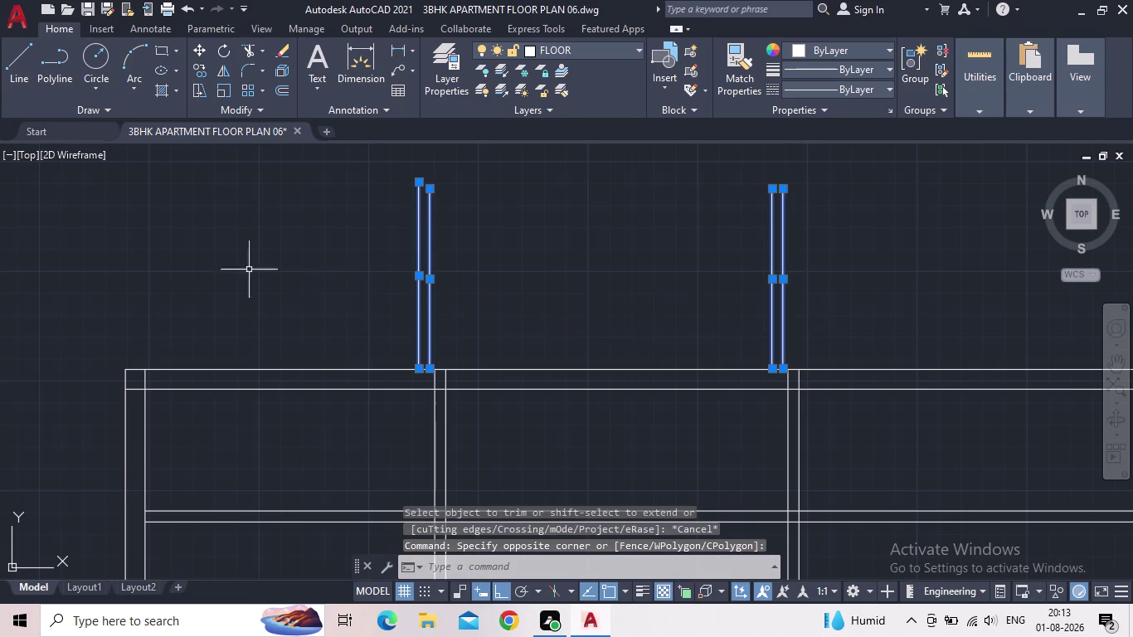
Move the stubs from the right stub's bottom endpoint to the target point, then end with Esc.
click(201, 49)
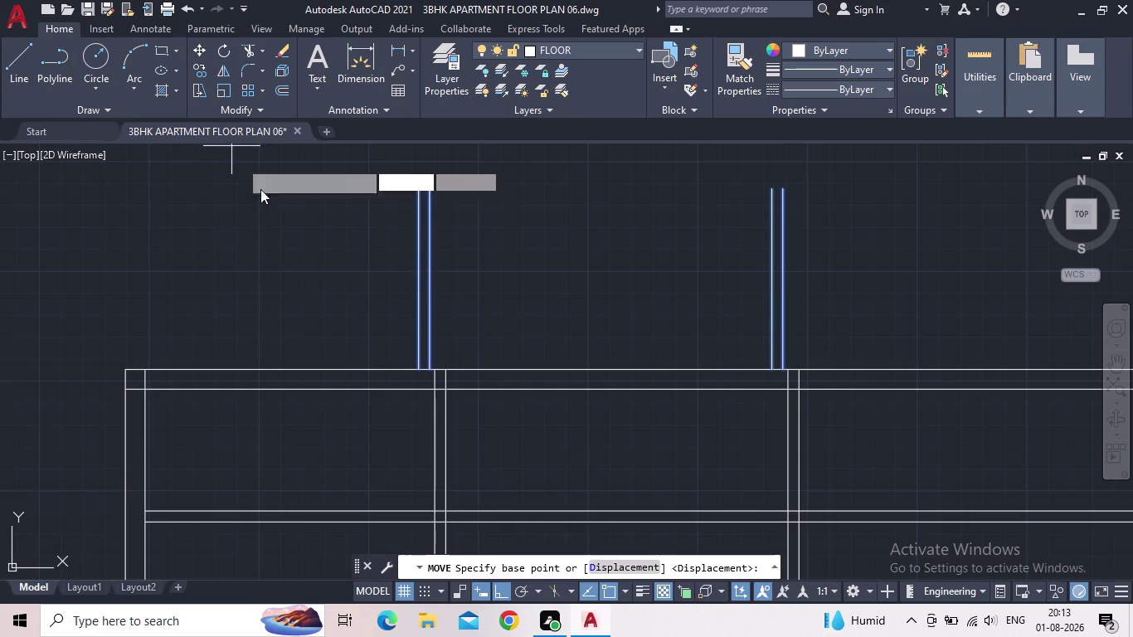
scroll(up, 3)
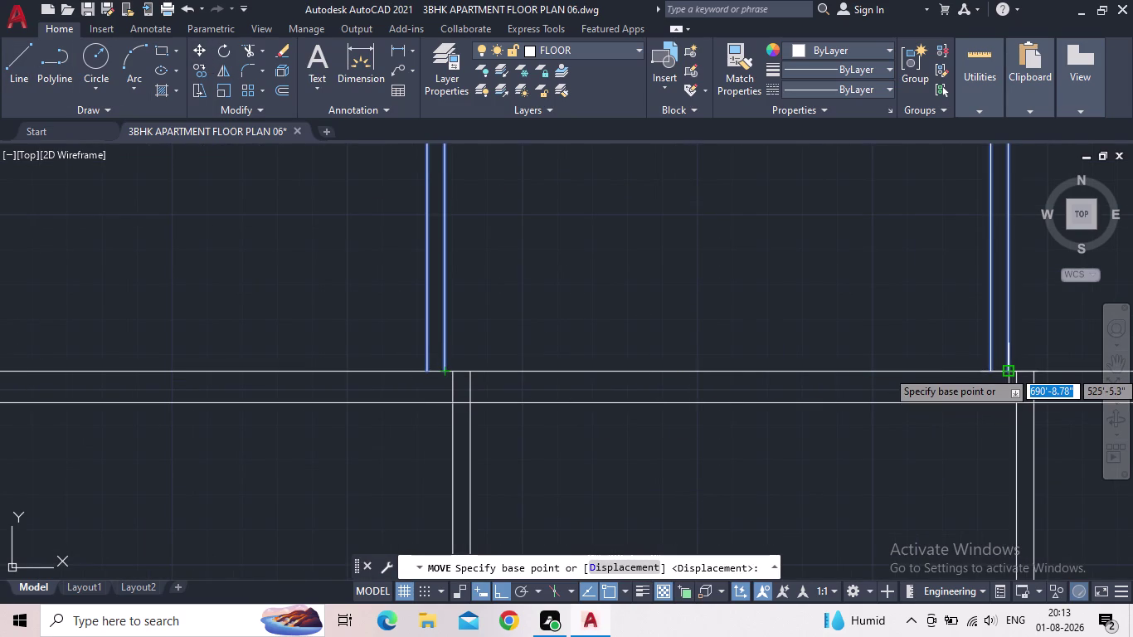
middle_drag(1012, 370, 896, 395)
scroll(up, 3)
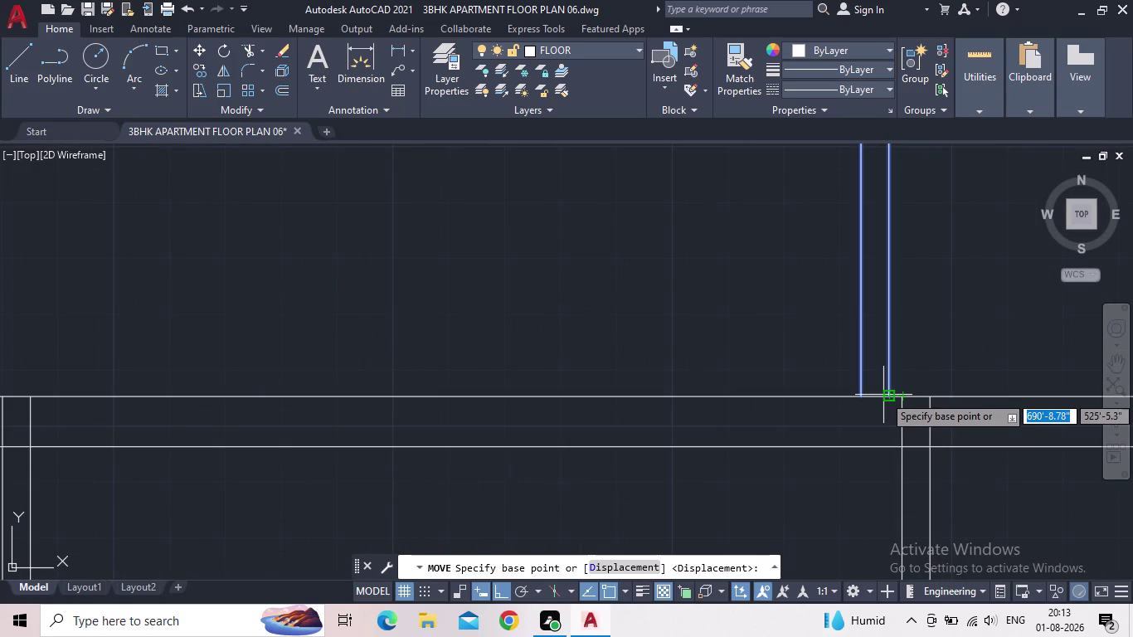
scroll(up, 3)
click(895, 401)
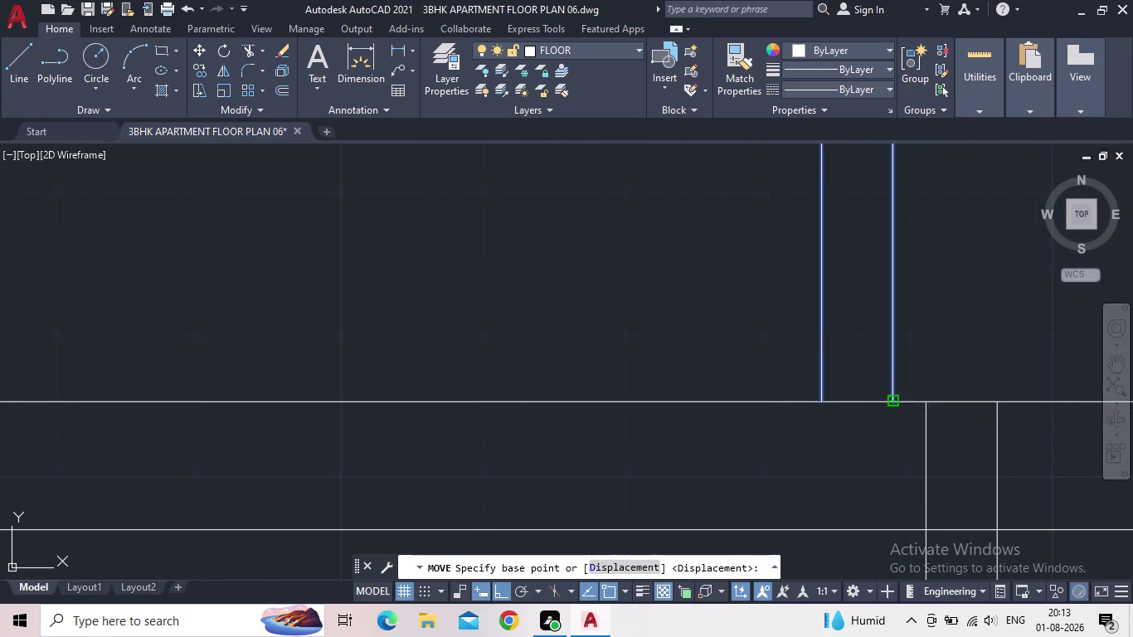
scroll(down, 3)
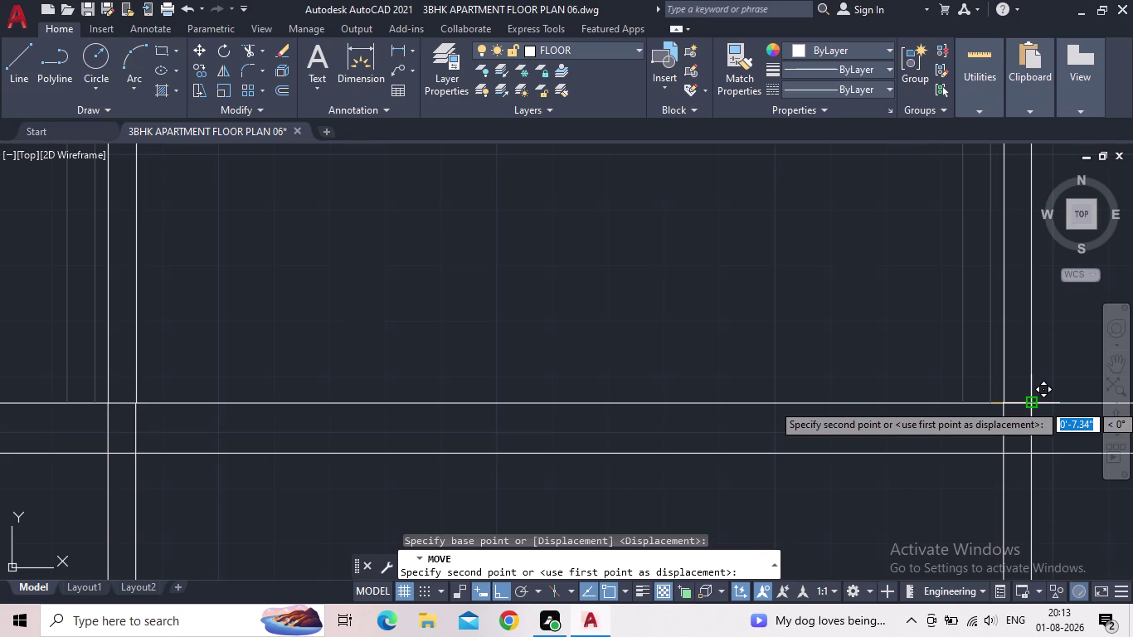
click(1037, 403)
scroll(down, 3)
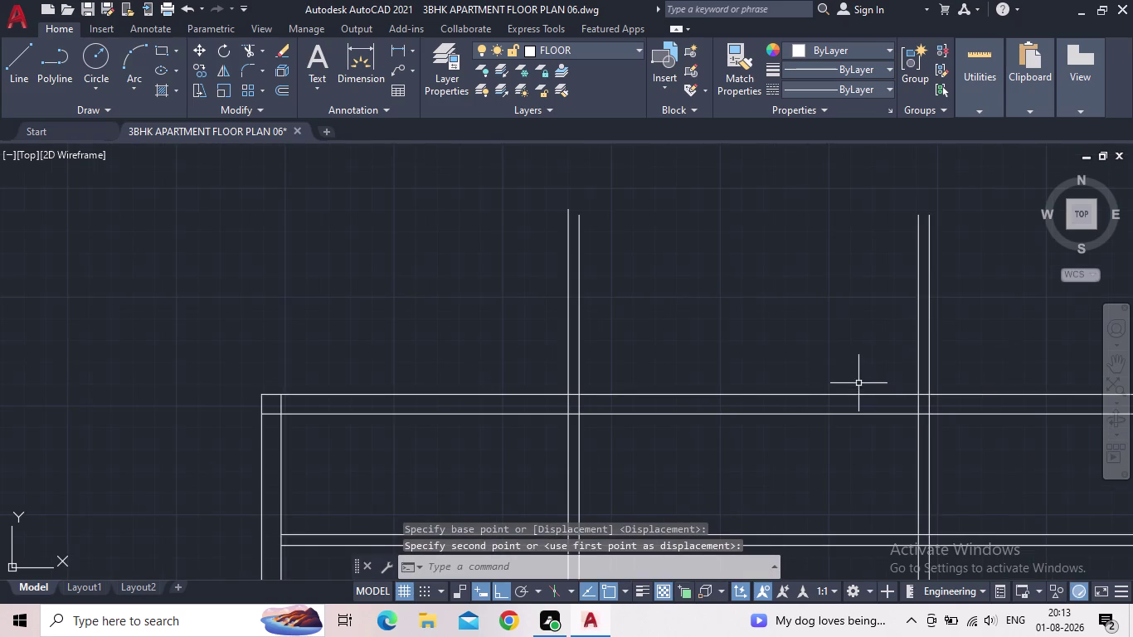
key(Escape)
middle_drag(751, 369, 722, 297)
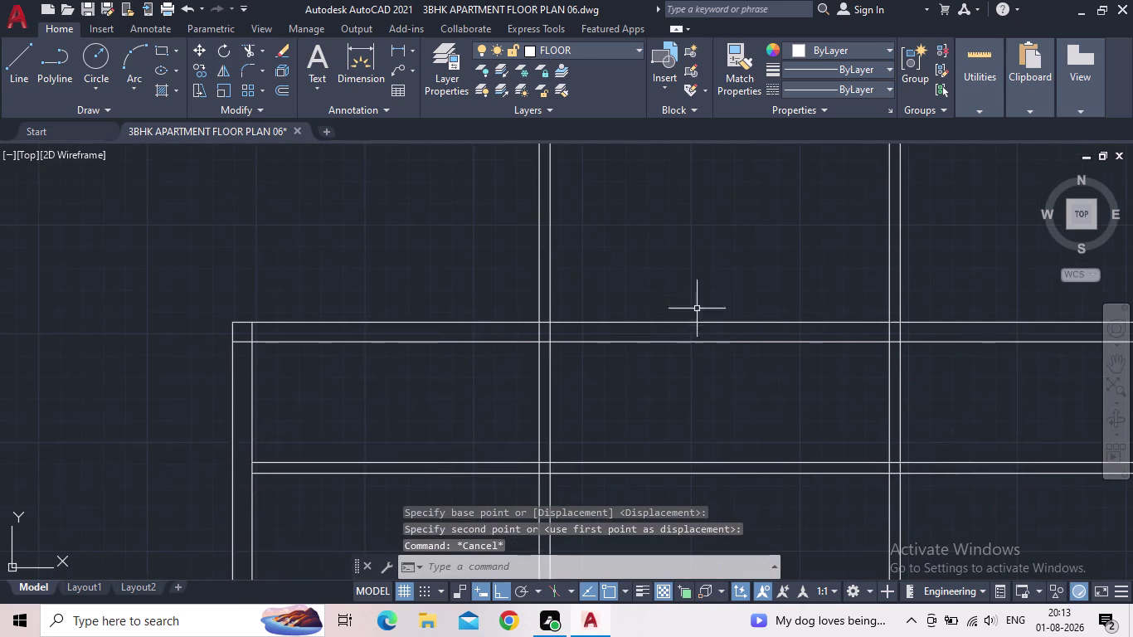
scroll(down, 3)
Start OFFSET and set the offset distance to 14'6".
middle_drag(835, 397, 794, 370)
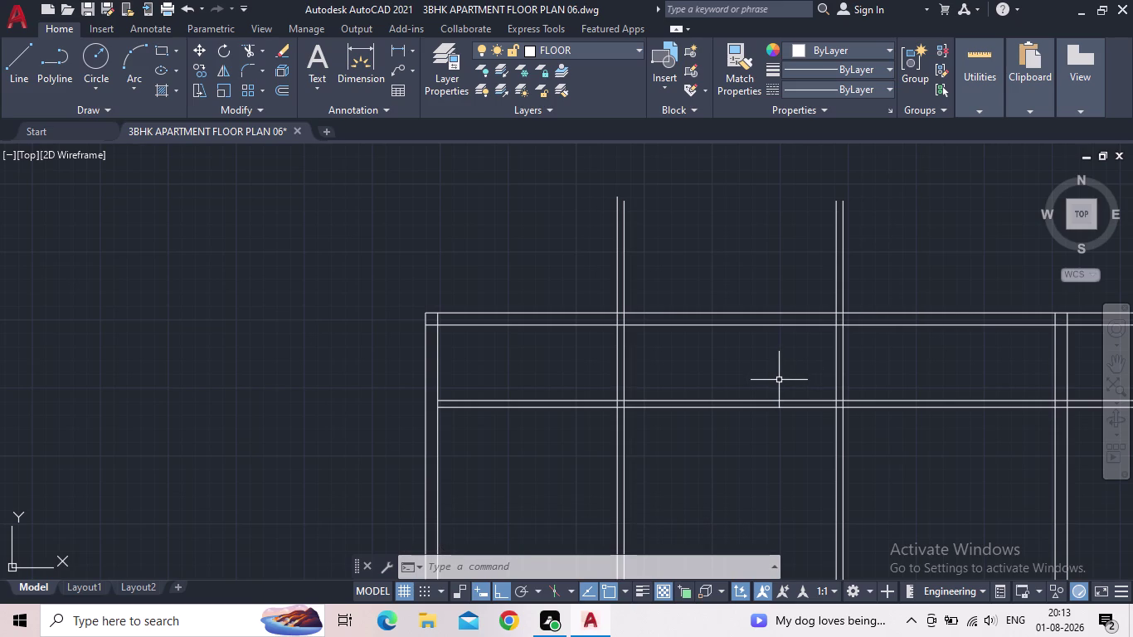
scroll(down, 3)
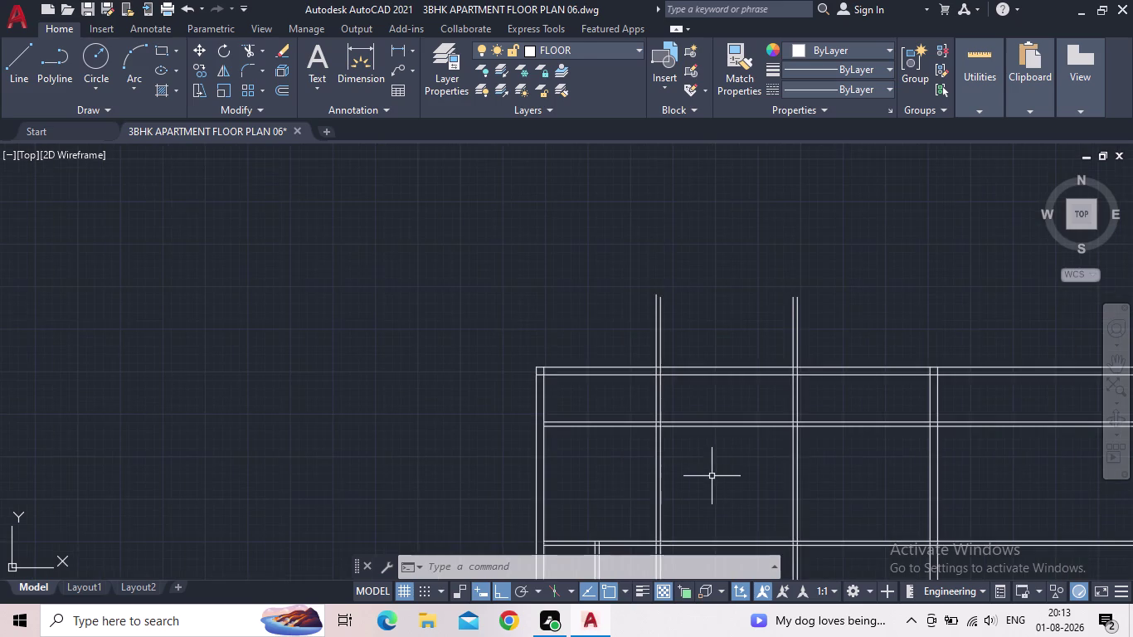
middle_drag(707, 460, 699, 423)
key(o)
key(Return)
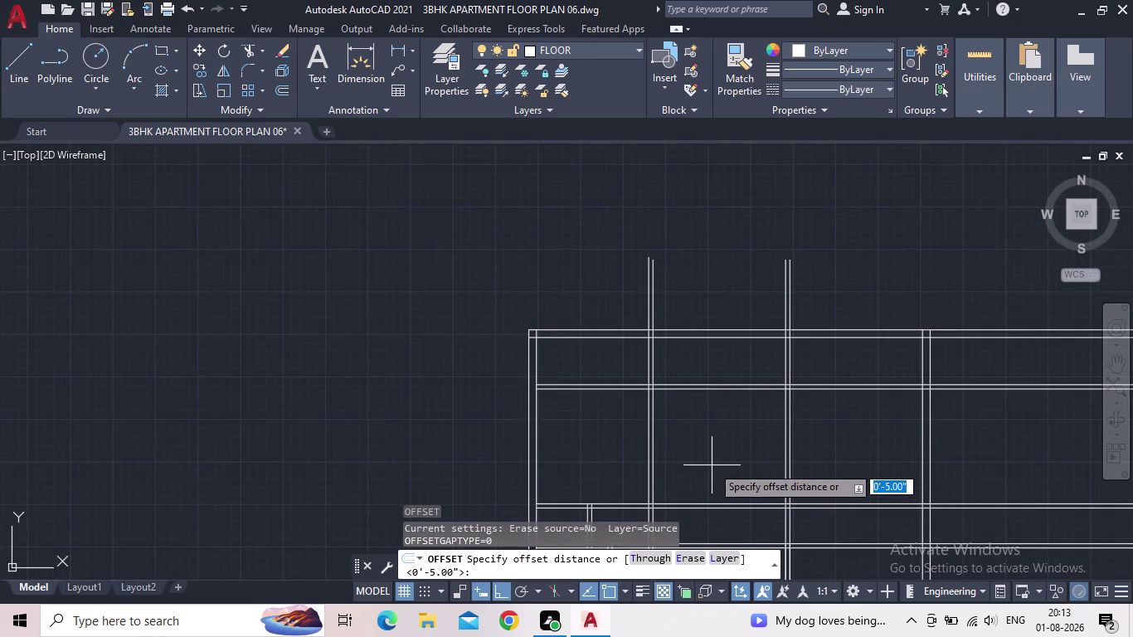
text(14)
key(semicolon)
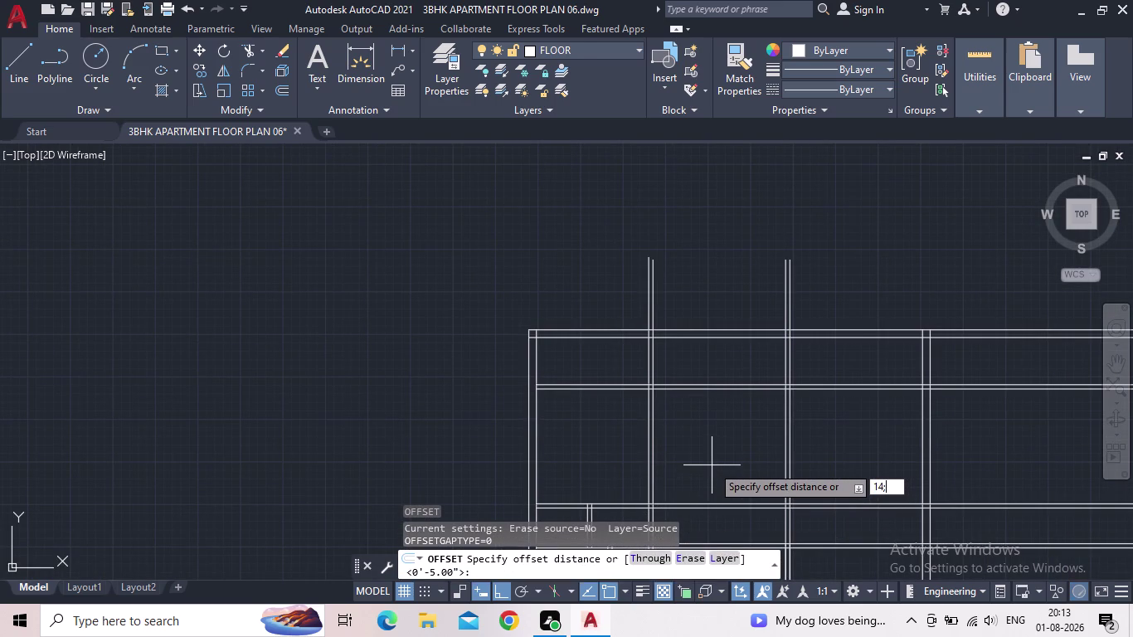
key(BackSpace)
text('6)
text(")
key(Return)
Copy the horizontal wall line 14'6" upward as a new interior wall line.
middle_drag(705, 493, 717, 470)
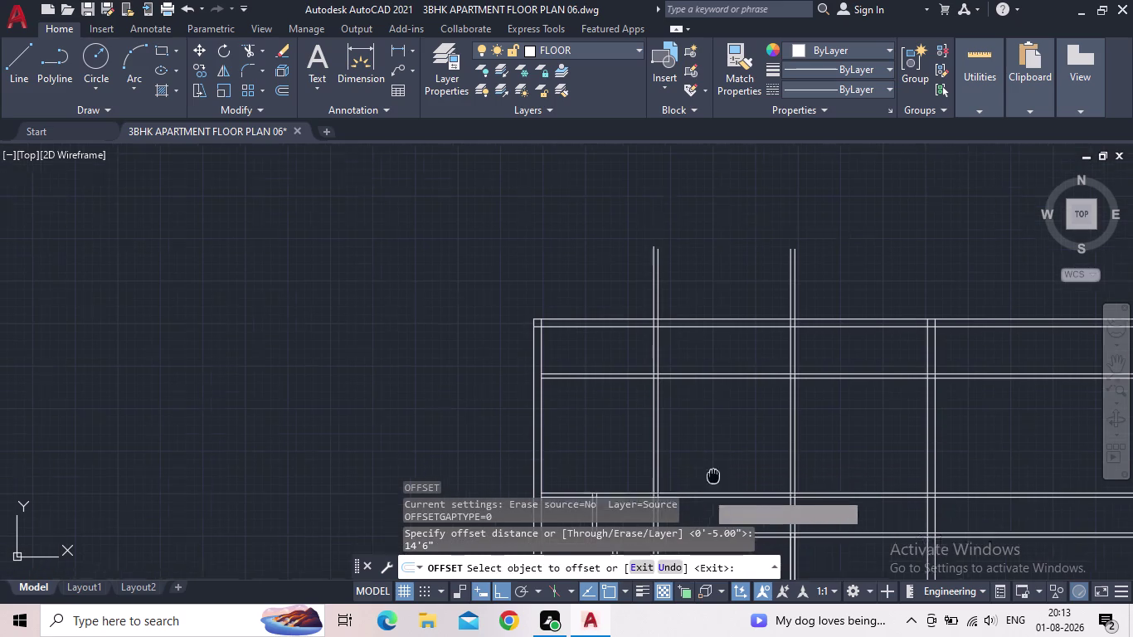
middle_drag(716, 469, 725, 460)
scroll(up, 3)
click(716, 467)
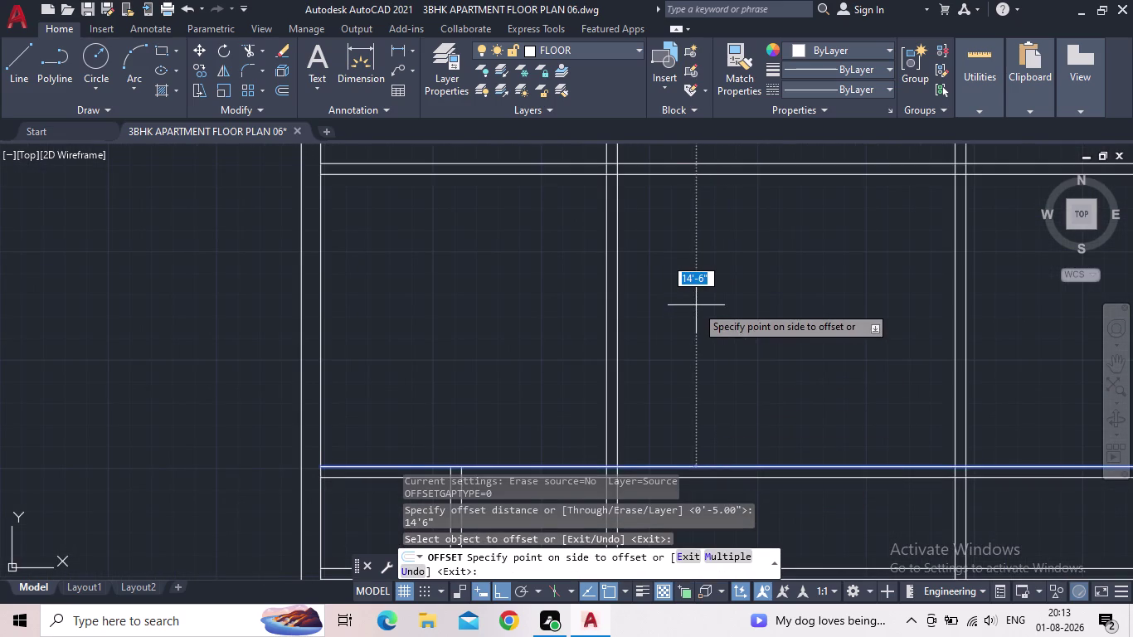
scroll(down, 3)
middle_drag(697, 356, 700, 435)
scroll(down, 3)
click(703, 392)
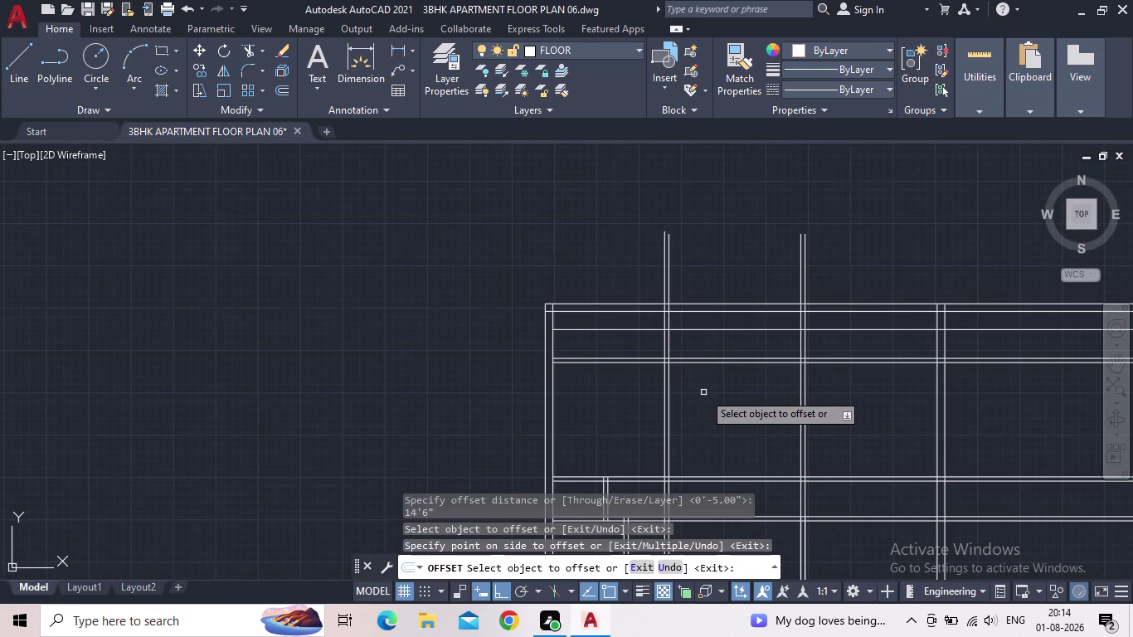
key(Escape)
scroll(up, 3)
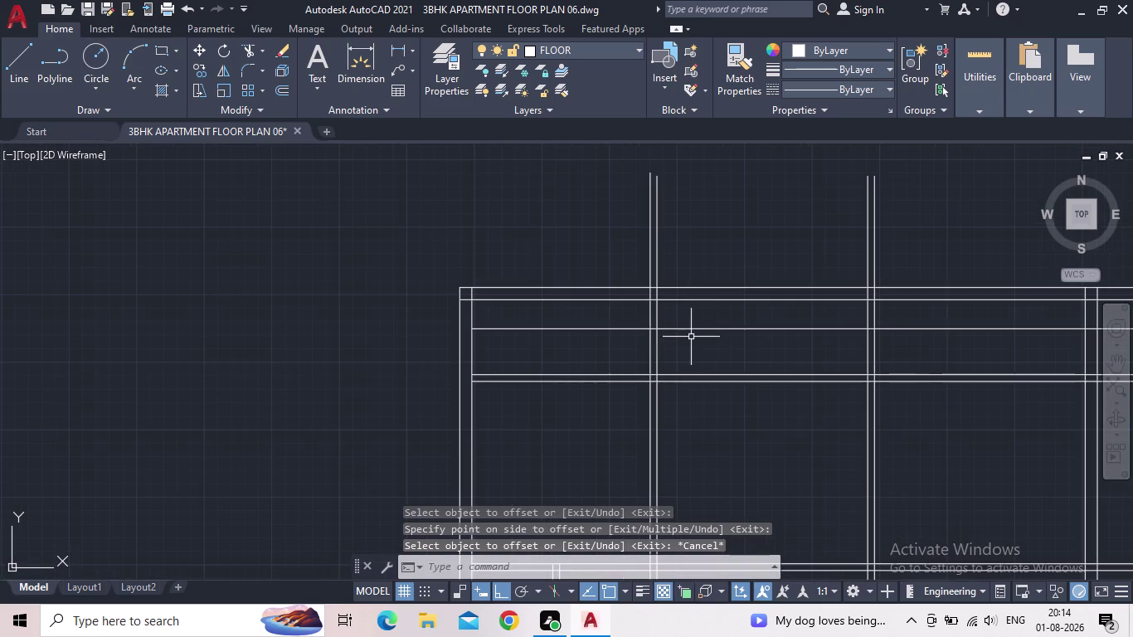
Offset the horizontal wall line 5" upward for the wall thickness.
key(o)
key(Return)
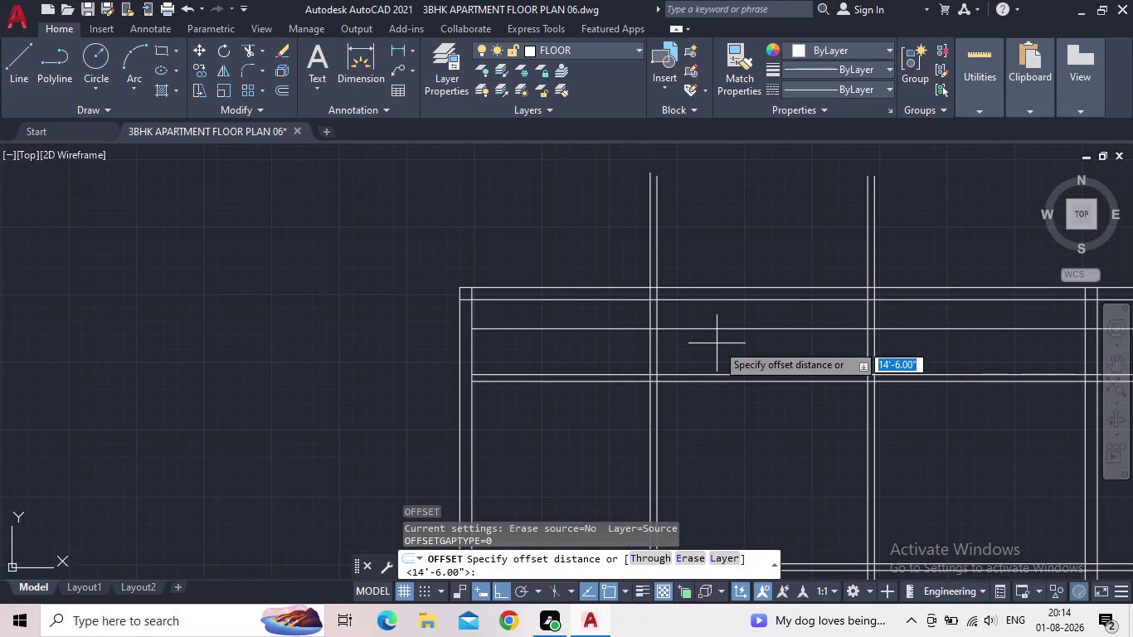
text(5)
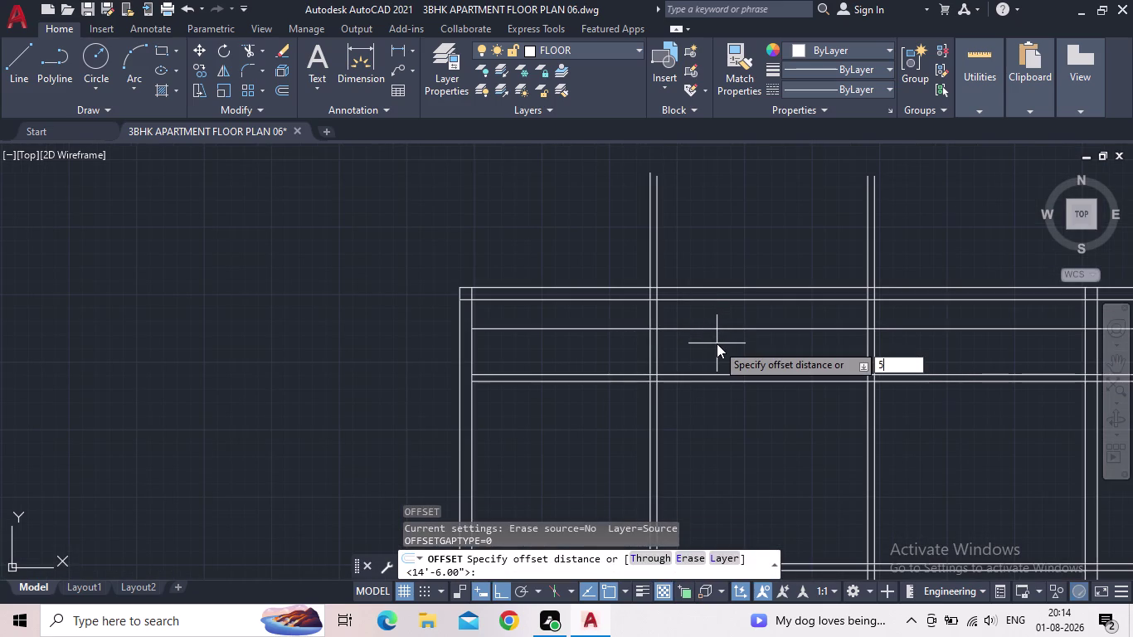
text(")
key(Return)
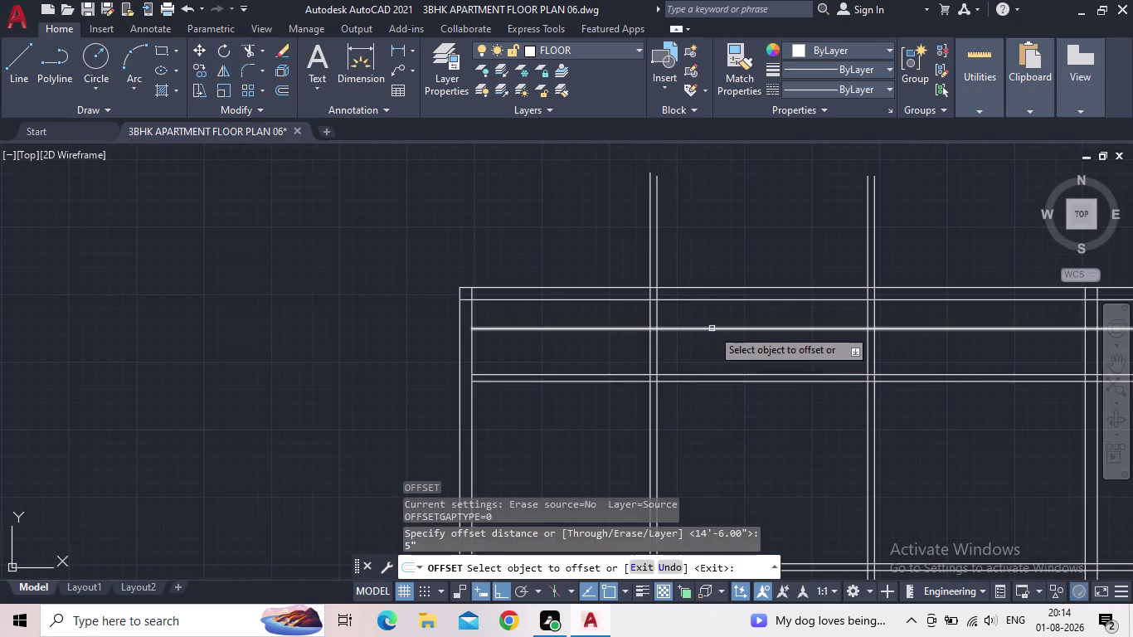
click(711, 328)
click(717, 317)
key(Escape)
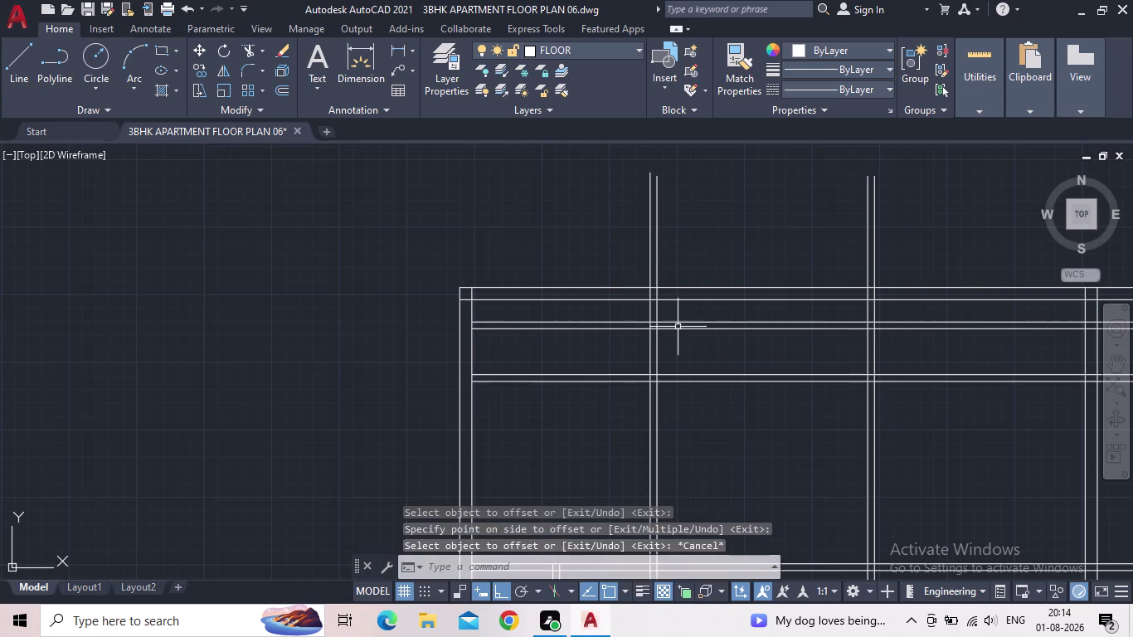
Start TRIM with TR and begin selecting wall lines to cut.
text(TR)
key(Return)
click(618, 346)
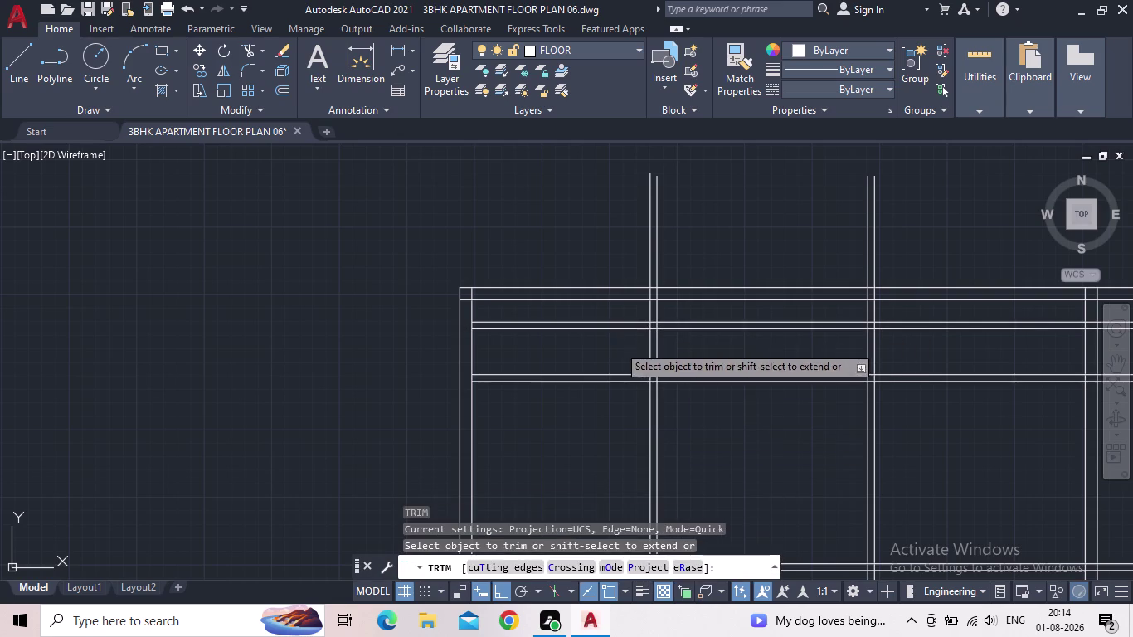
Fence-trim the wall lines crossing the first junction of the new horizontal wall.
click(589, 317)
scroll(up, 3)
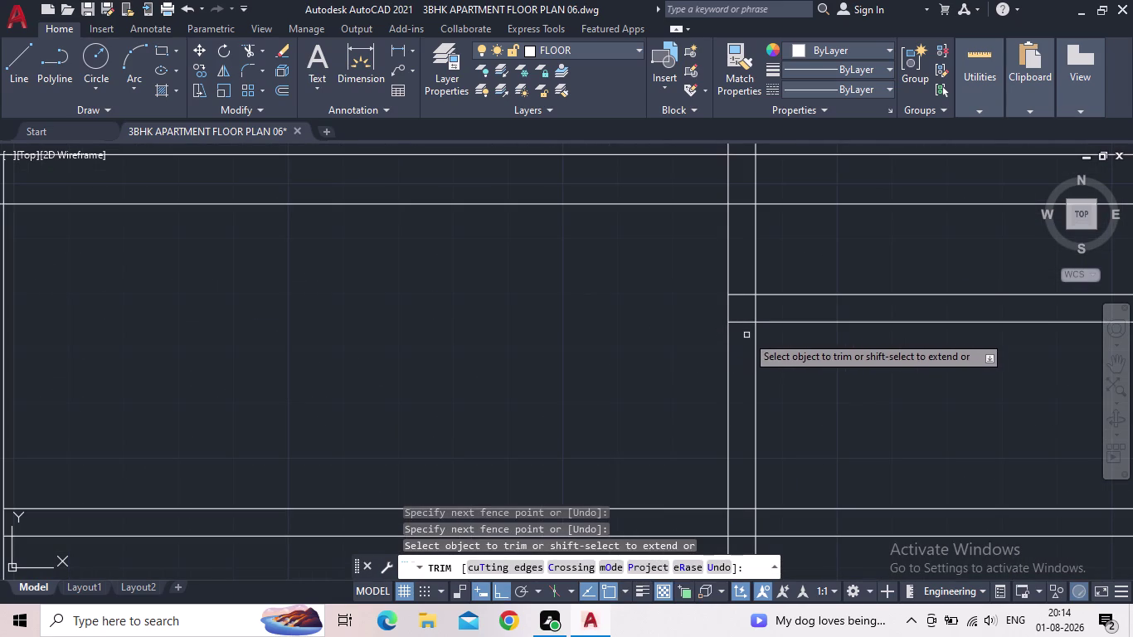
click(745, 335)
click(744, 287)
scroll(down, 3)
Fence-trim the overlapping segments at the upper interior wall junctions in the right-side rooms.
middle_drag(803, 348, 507, 389)
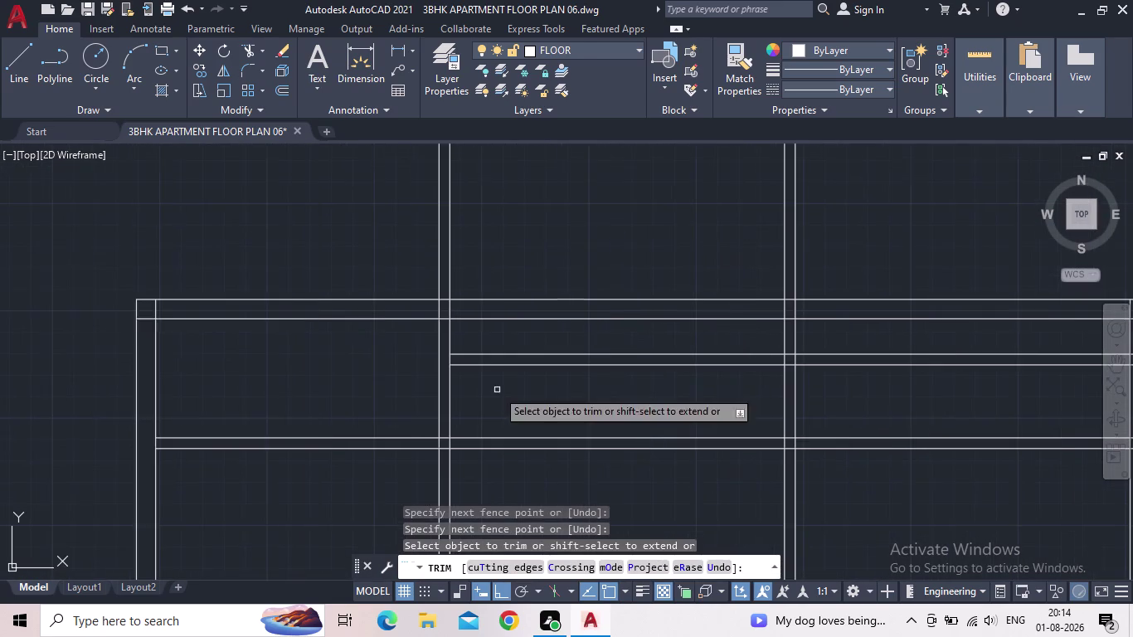
scroll(up, 3)
scroll(down, 3)
middle_drag(943, 396, 821, 406)
click(865, 405)
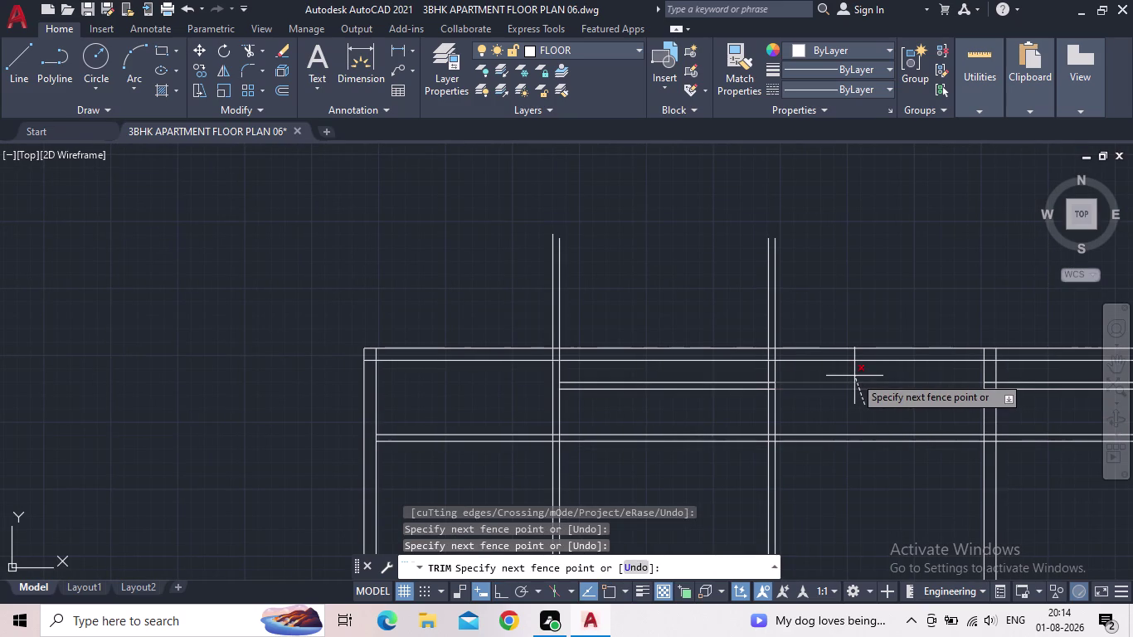
click(860, 406)
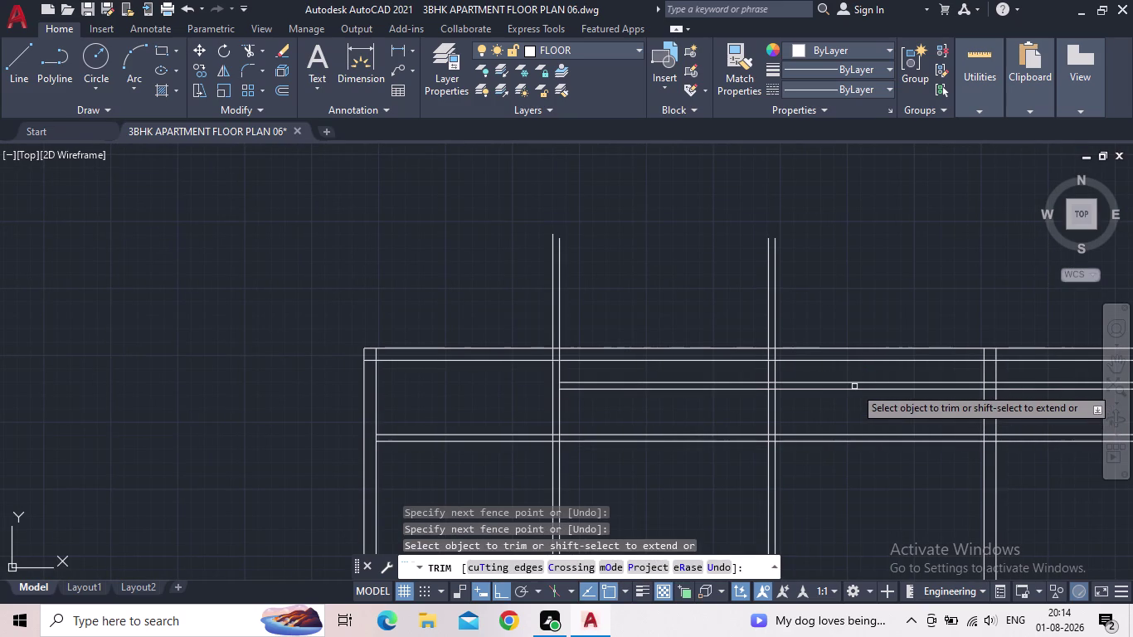
click(864, 400)
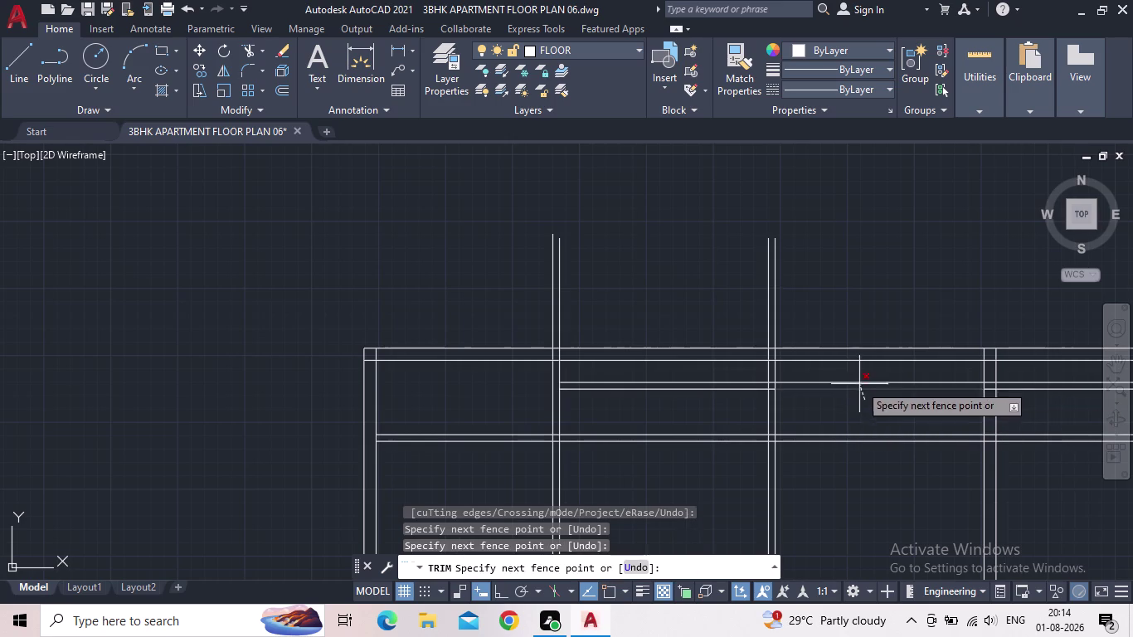
click(857, 373)
Review the trimmed junctions across the upper plan and end the trim command.
middle_drag(1009, 411, 919, 427)
scroll(down, 3)
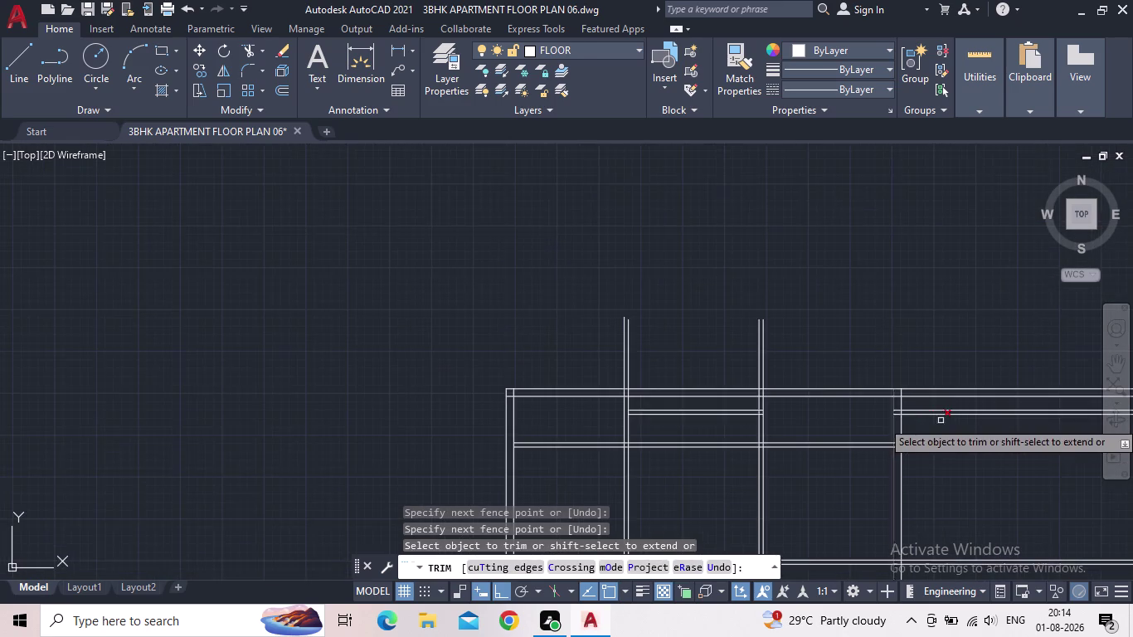
scroll(down, 3)
middle_drag(950, 435, 807, 312)
scroll(down, 3)
middle_drag(816, 343, 836, 250)
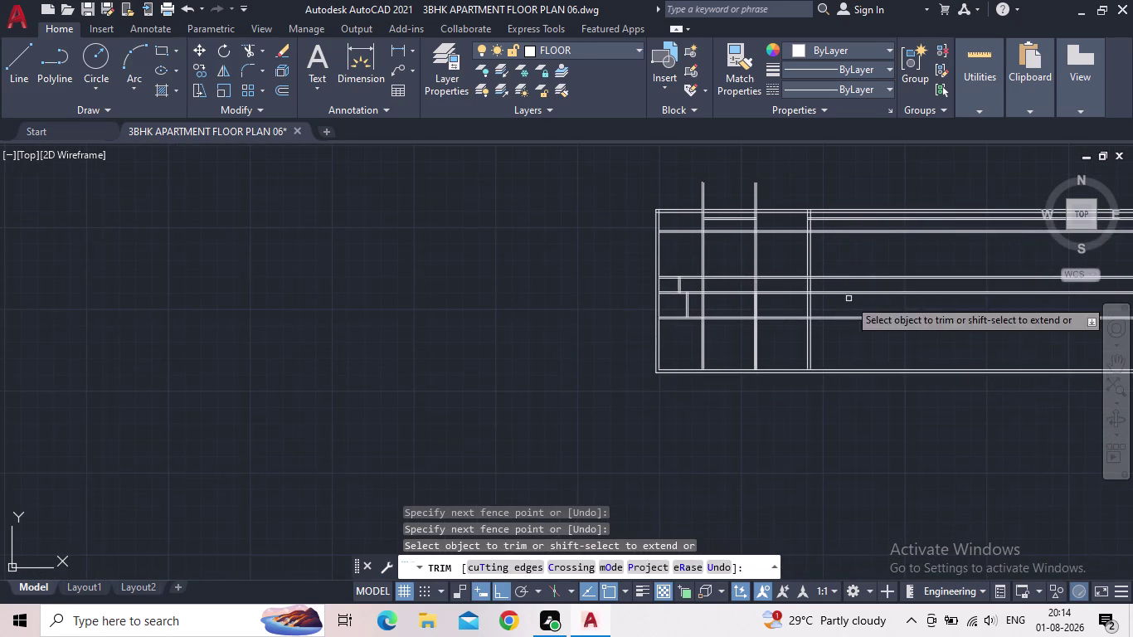
click(899, 431)
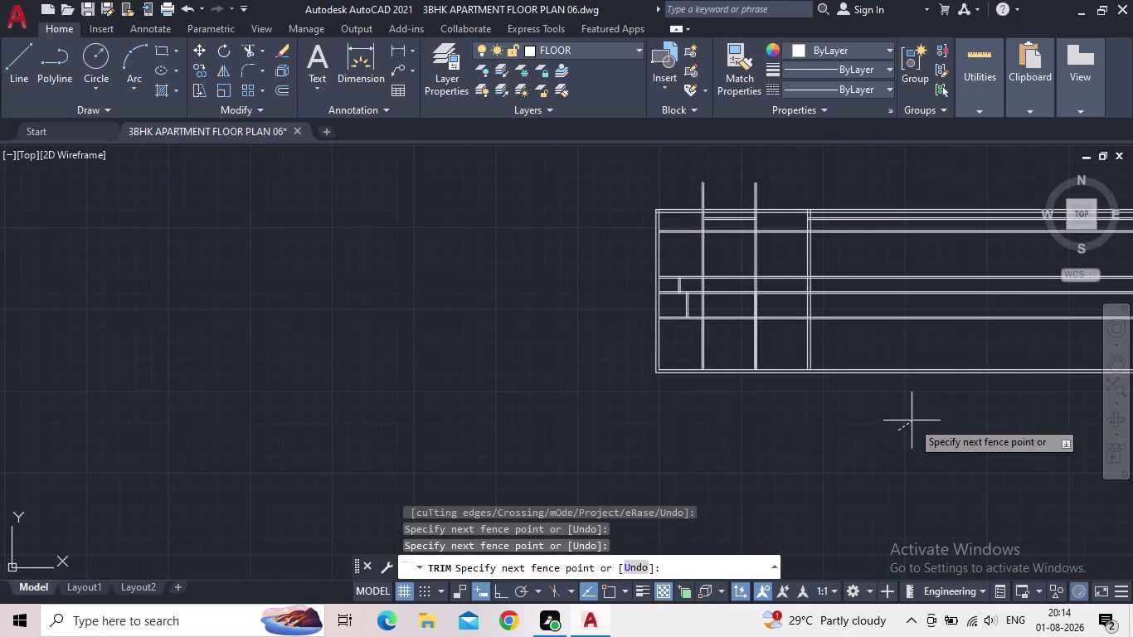
click(910, 421)
key(Escape)
Try extending the vertical wall line to the outer wall with EX, then cancel.
key(e)
key(x)
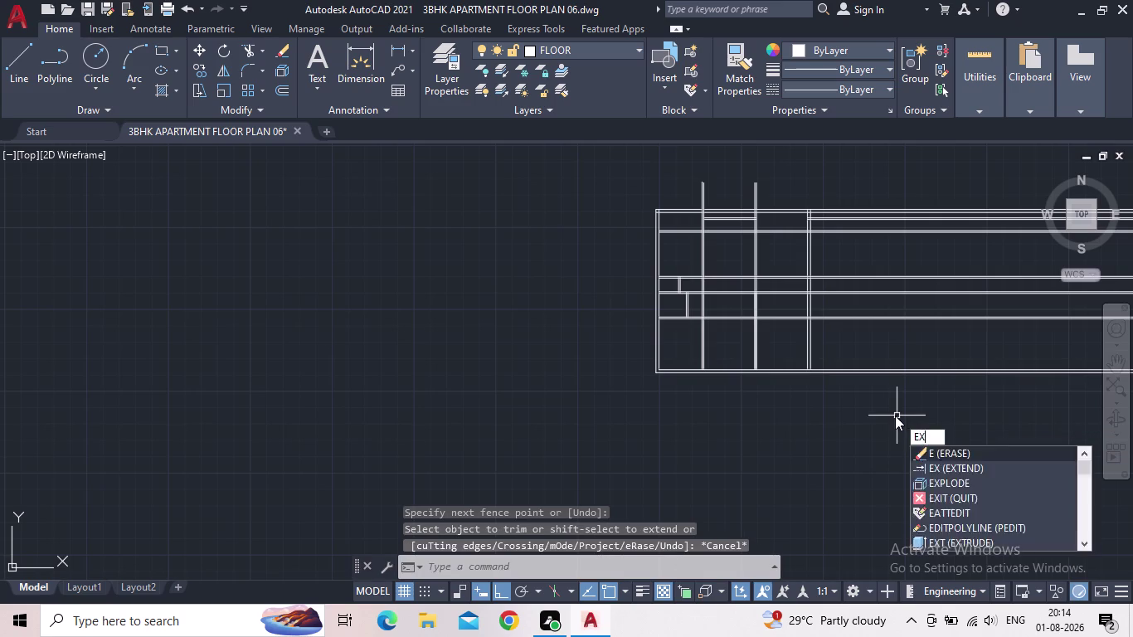
key(Return)
scroll(up, 3)
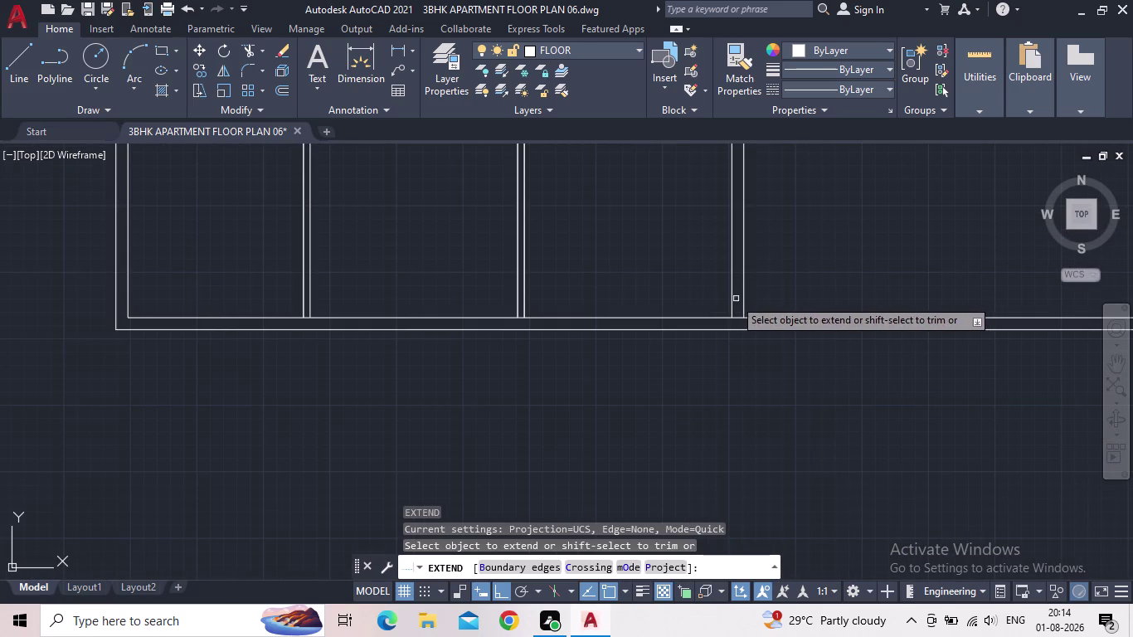
click(728, 300)
click(732, 300)
click(743, 297)
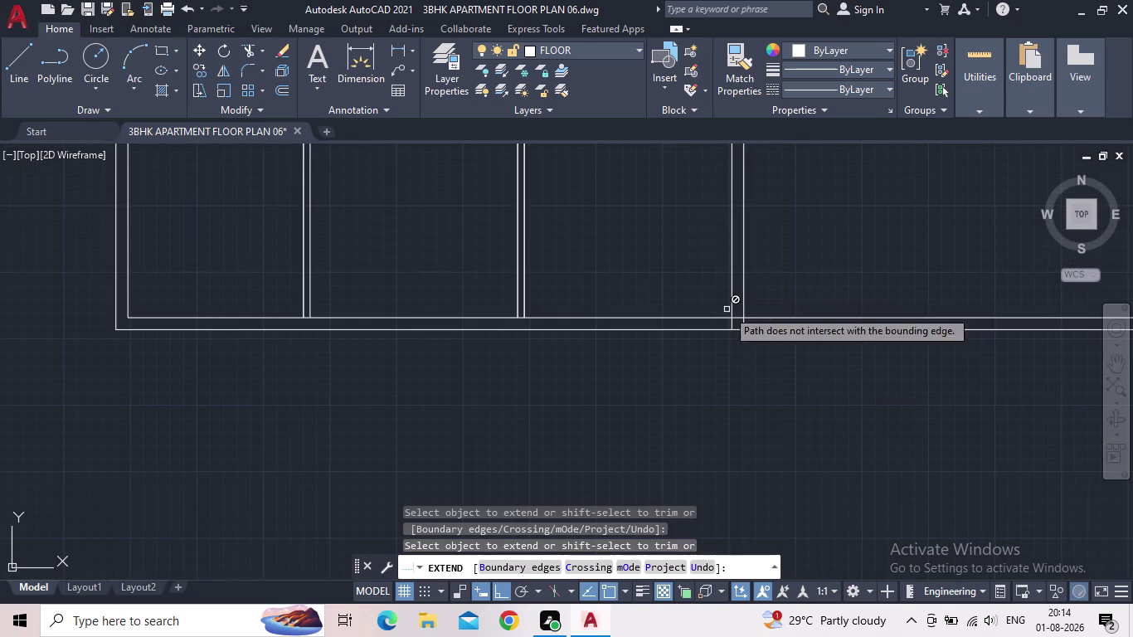
key(Escape)
Trim the extra wall lines on the plan's right side with a fence.
scroll(down, 3)
middle_drag(740, 351, 692, 487)
scroll(down, 3)
scroll(up, 3)
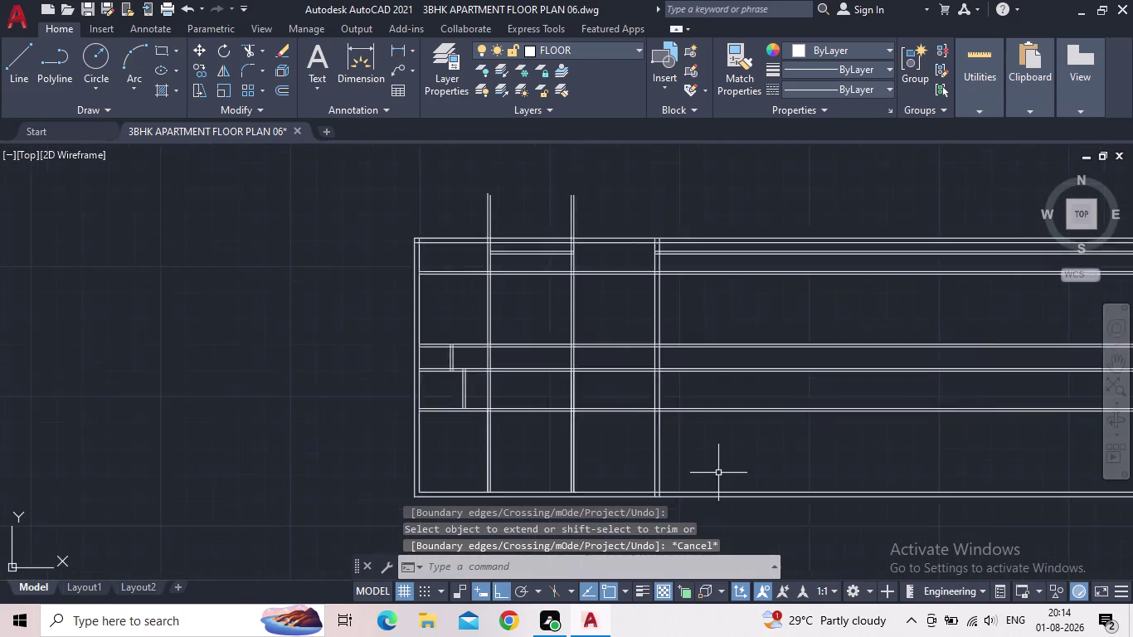
scroll(up, 3)
scroll(down, 3)
key(t)
key(r)
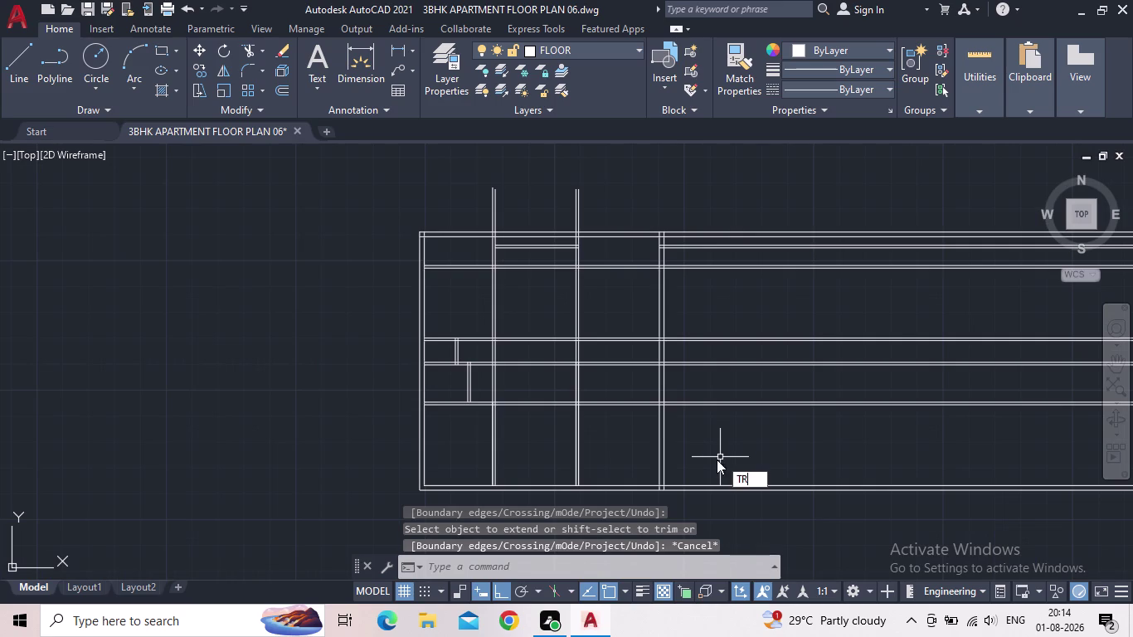
key(Return)
click(776, 506)
click(761, 190)
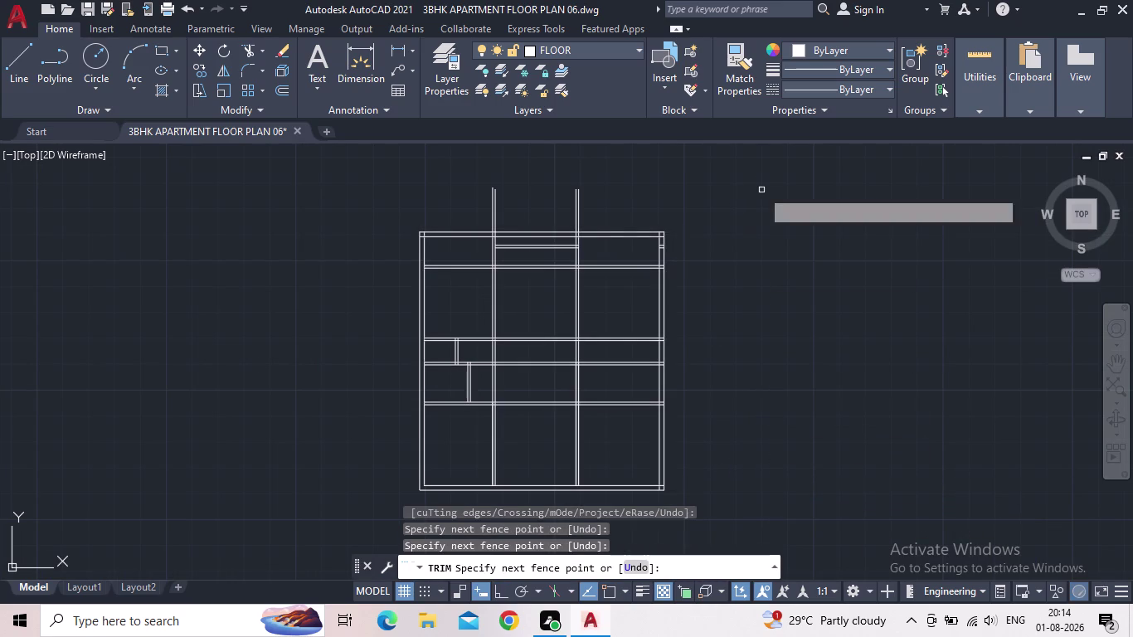
middle_drag(741, 261, 841, 315)
key(Escape)
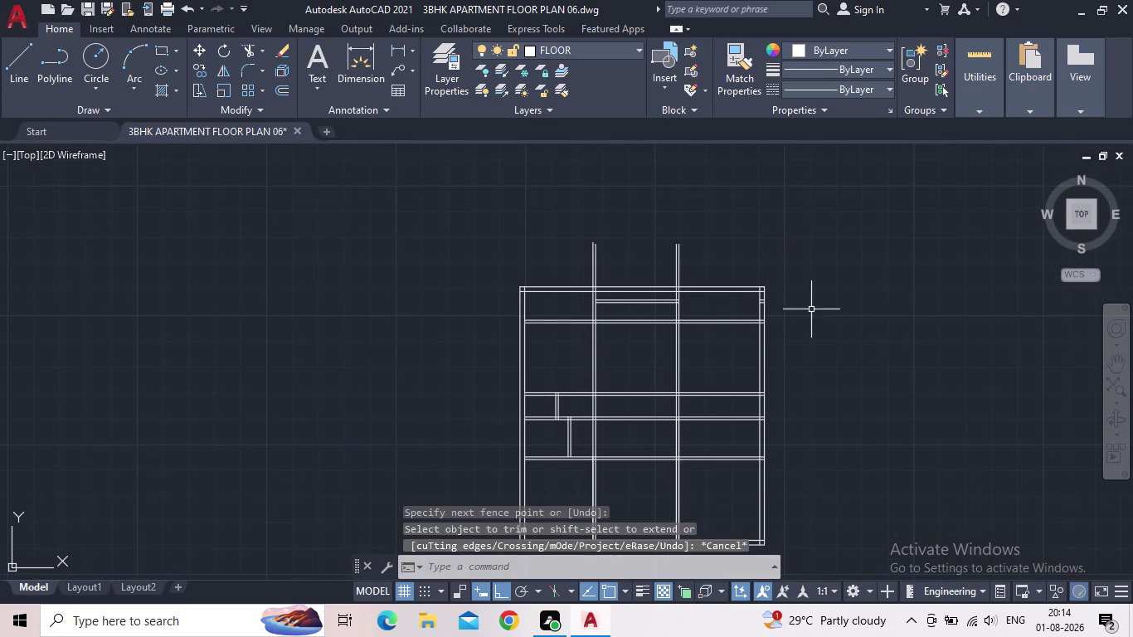
Check the whole plan, then fence-trim the central hall wall lines.
middle_drag(683, 368, 651, 264)
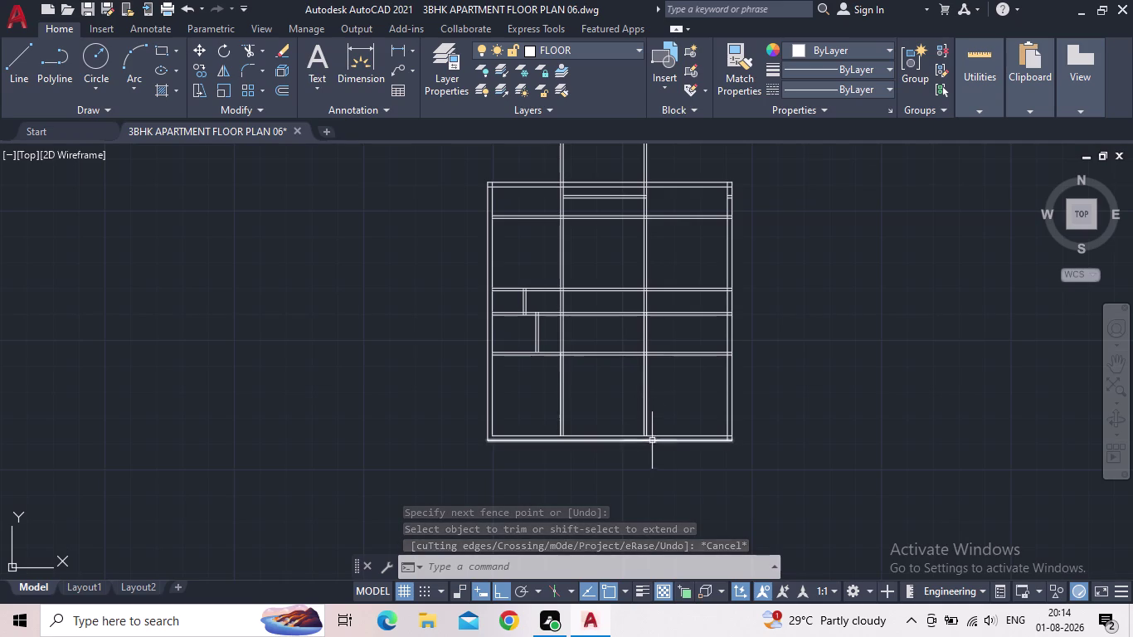
middle_drag(674, 414, 667, 377)
scroll(up, 3)
middle_drag(662, 360, 648, 464)
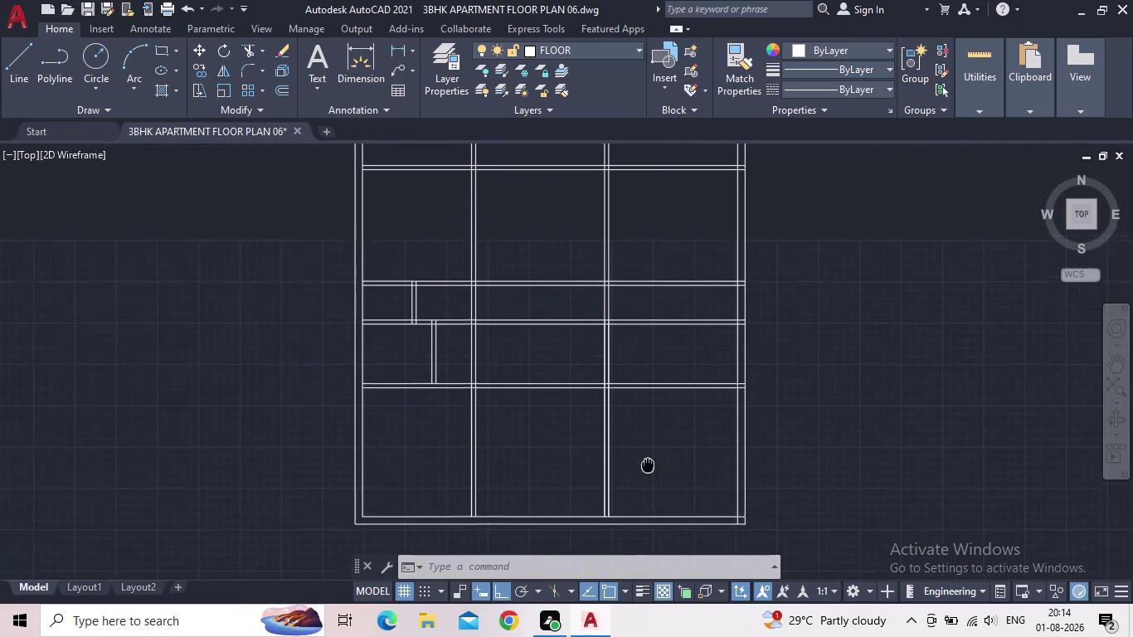
middle_drag(648, 464, 664, 509)
middle_drag(679, 270, 701, 347)
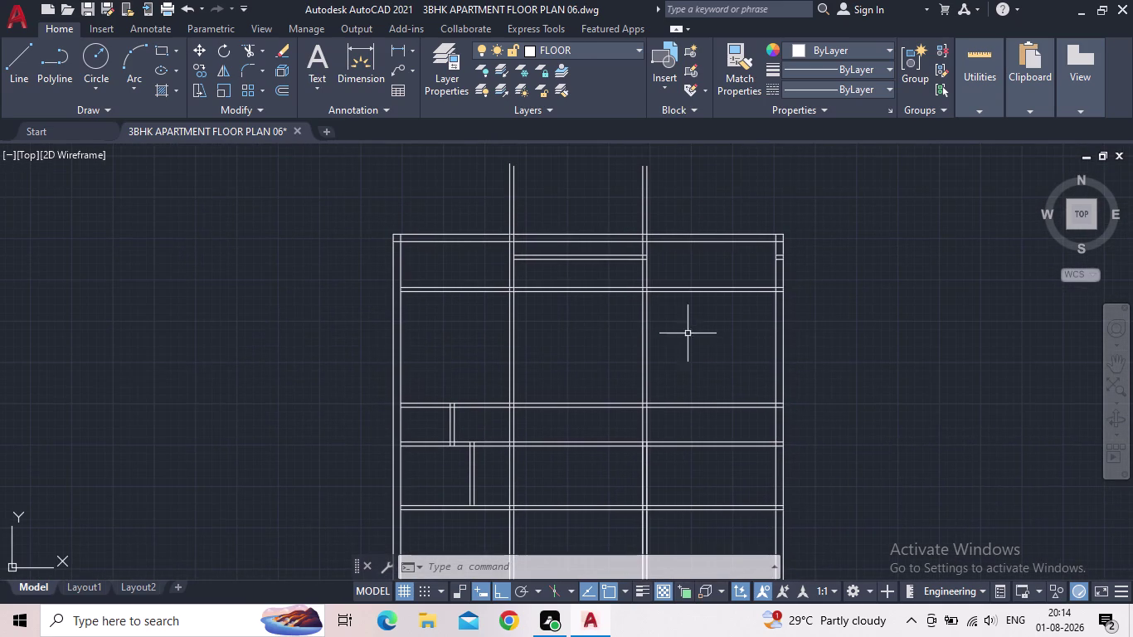
scroll(up, 3)
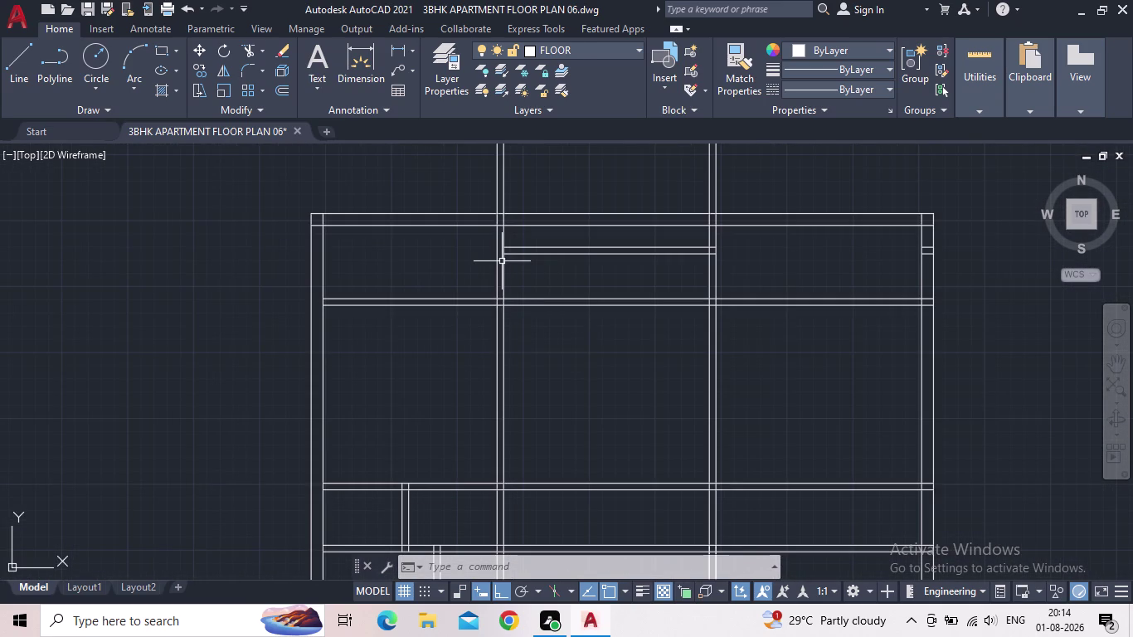
middle_drag(550, 273, 633, 292)
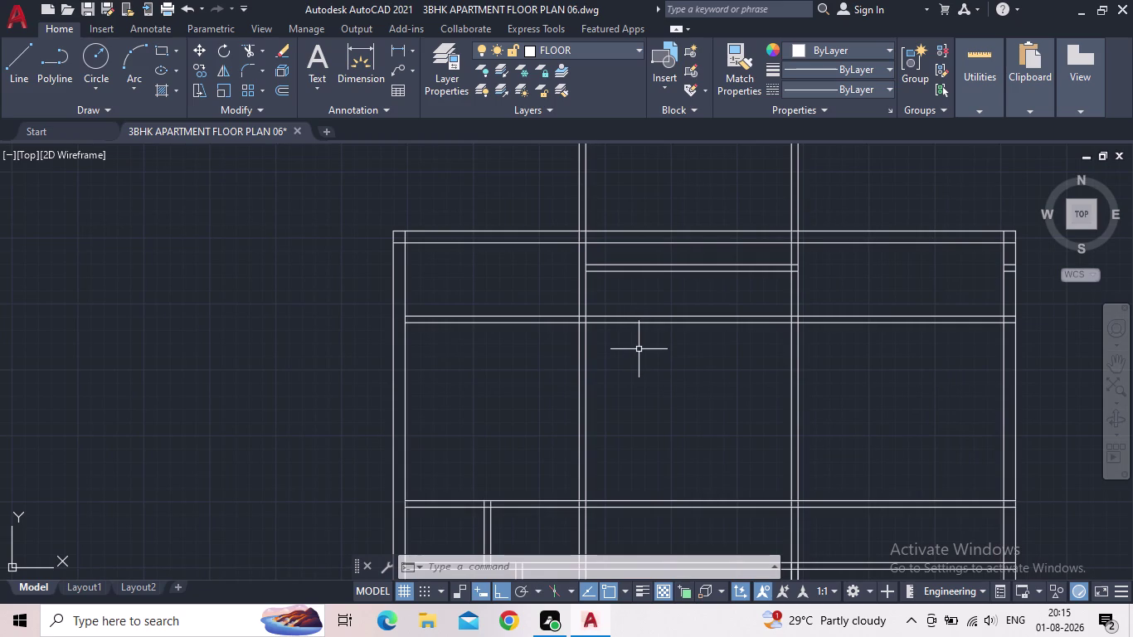
key(t)
key(r)
key(space)
drag(647, 357, 642, 345)
click(626, 310)
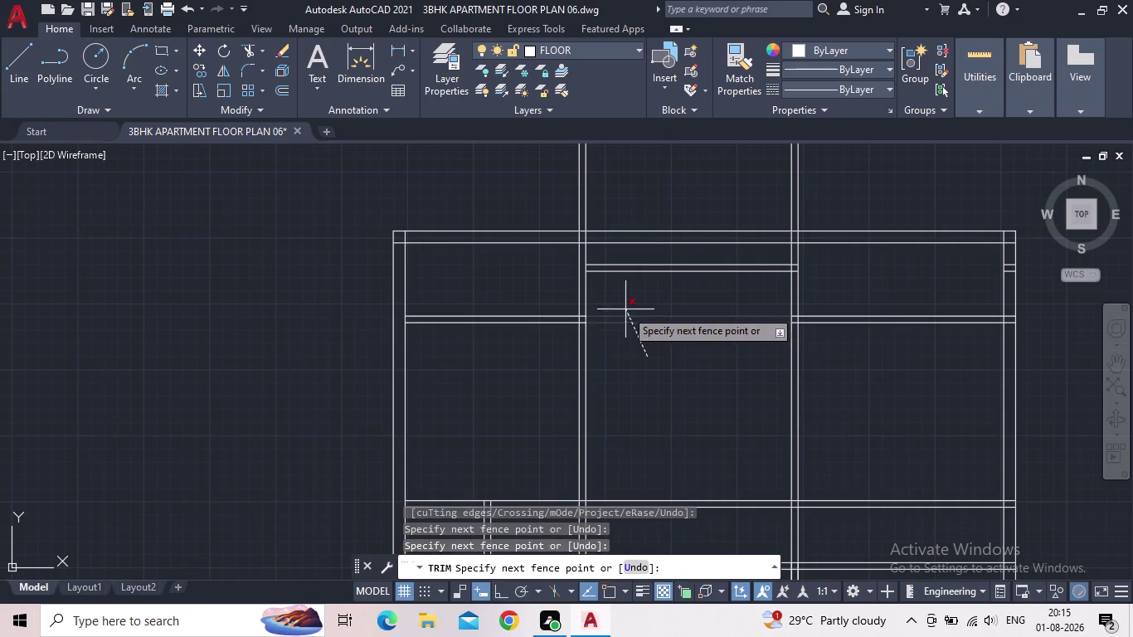
Trim two wall segments in the upper right rooms.
scroll(down, 3)
middle_drag(719, 332, 799, 322)
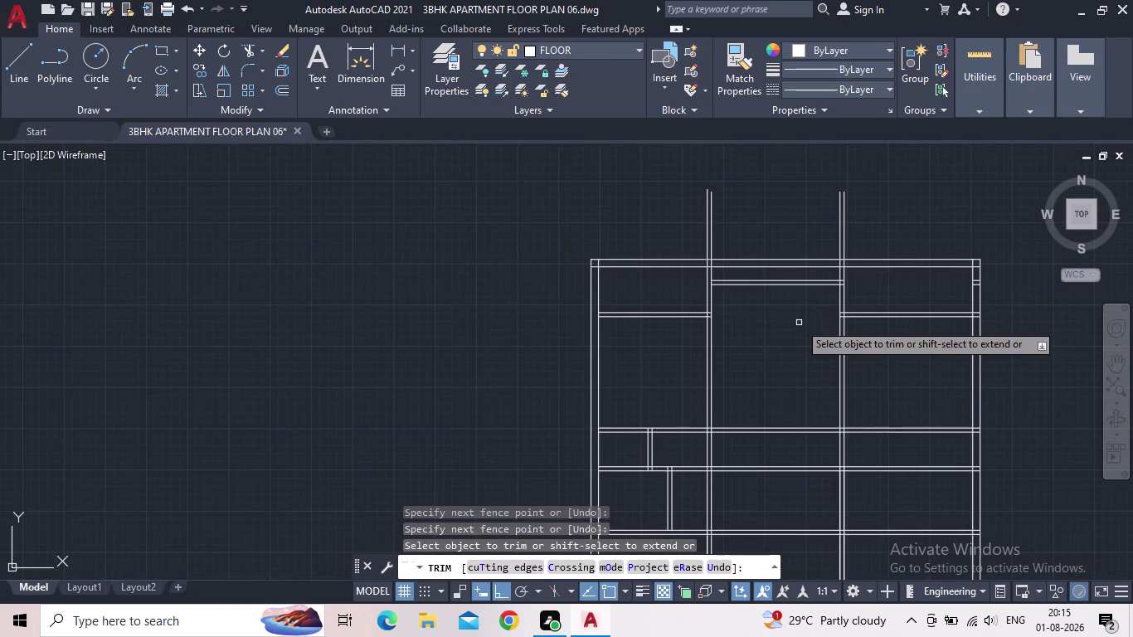
middle_drag(769, 312, 769, 350)
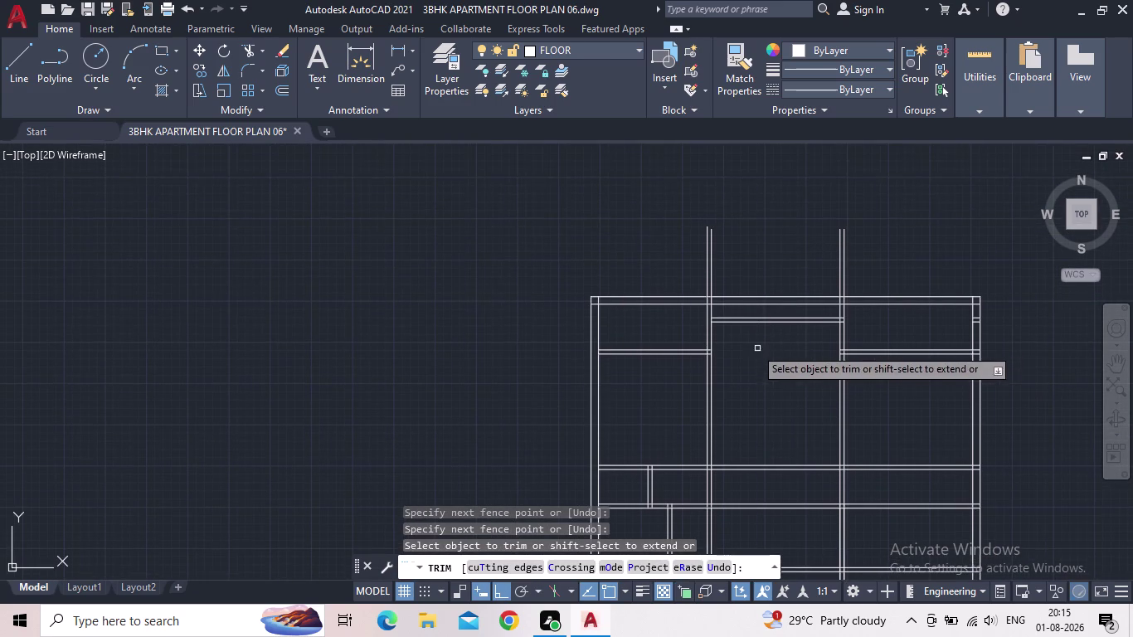
scroll(up, 3)
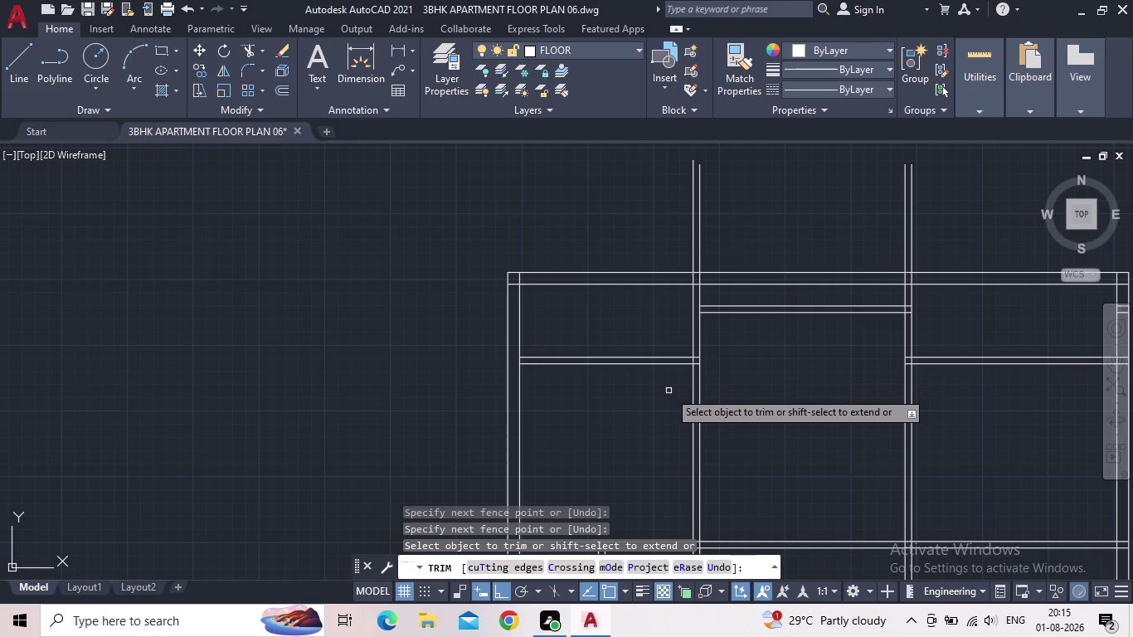
scroll(down, 3)
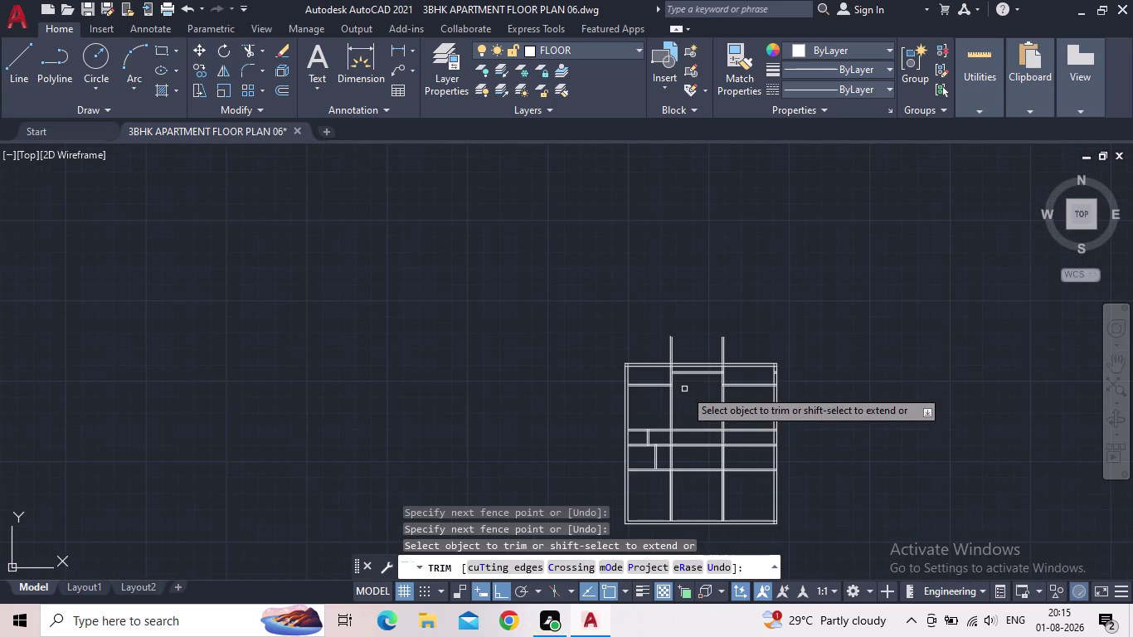
scroll(up, 3)
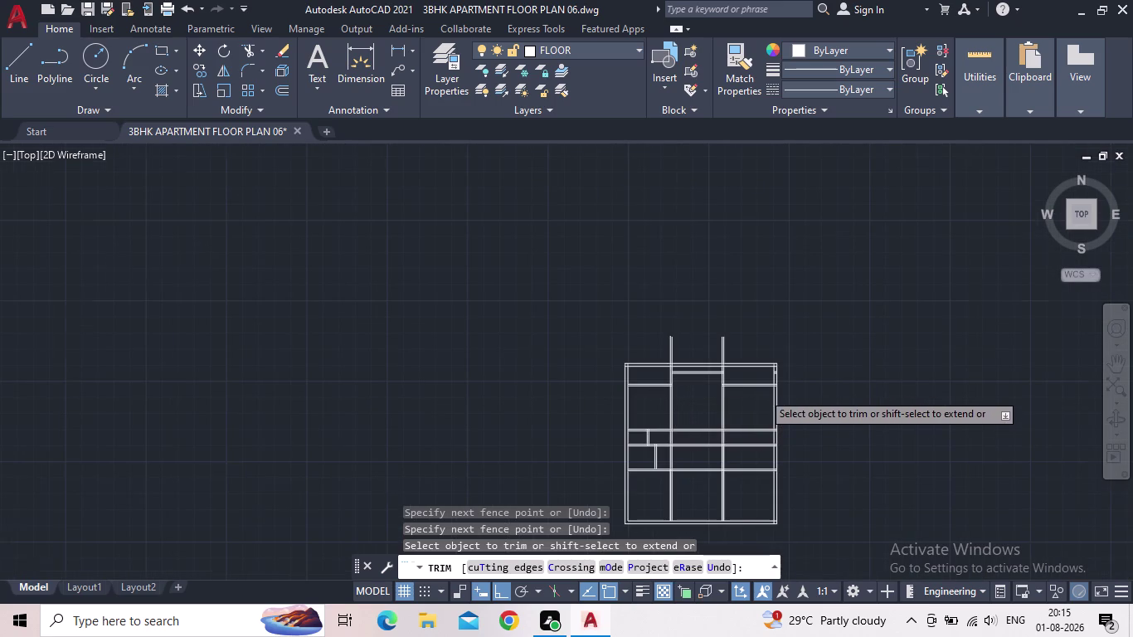
click(754, 390)
click(734, 360)
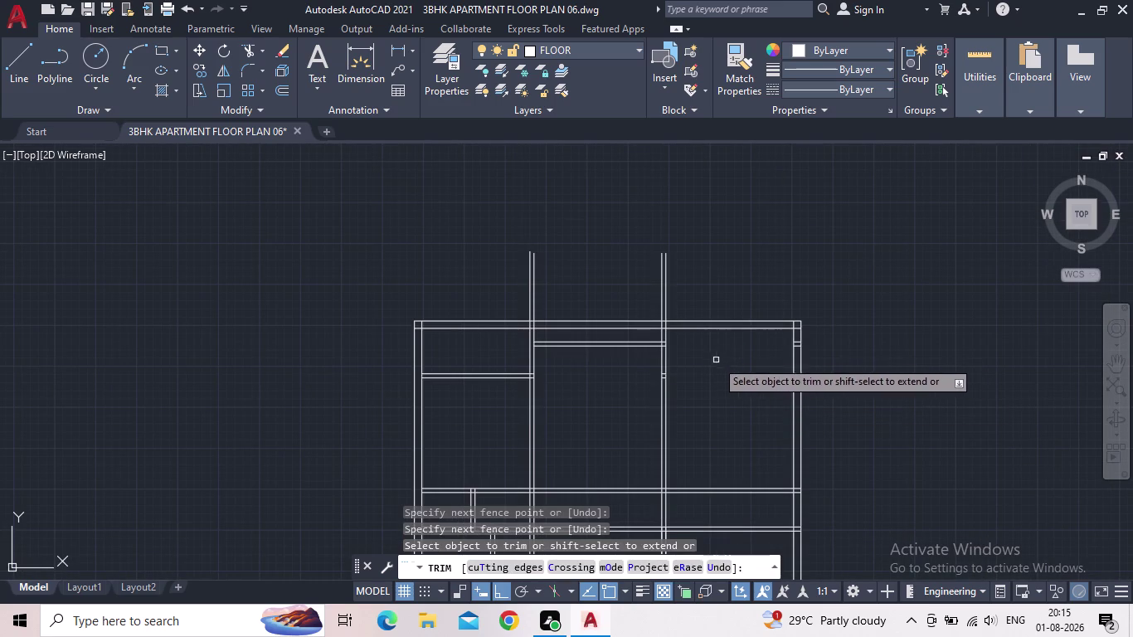
Fence-trim another set of crossing wall lines on the right side.
scroll(up, 3)
middle_drag(935, 410, 574, 426)
scroll(down, 3)
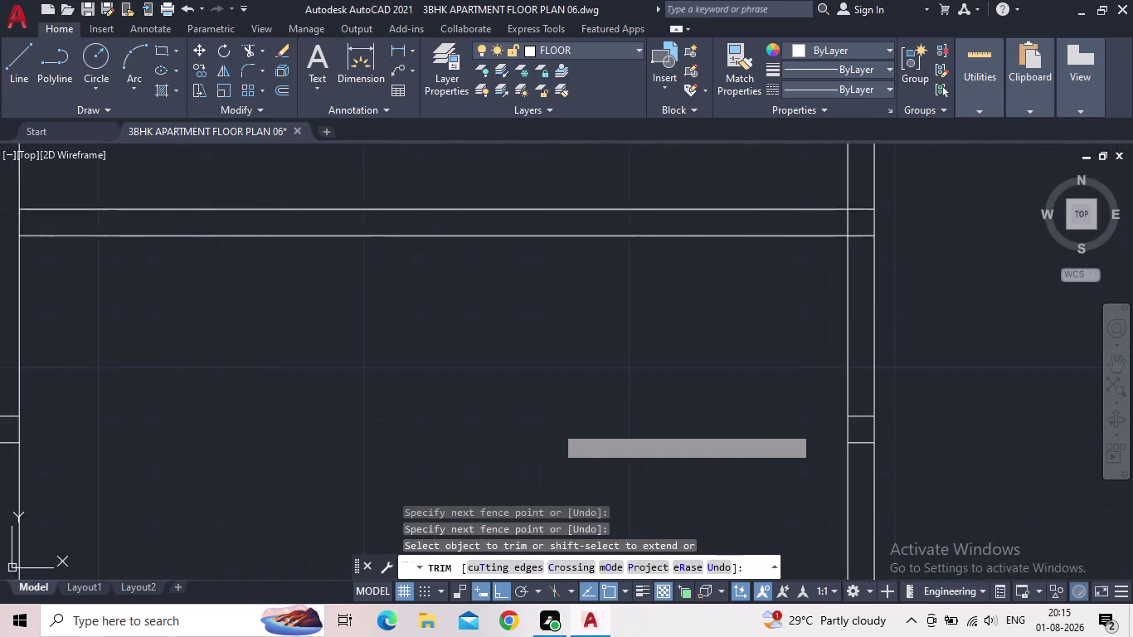
scroll(up, 3)
click(797, 434)
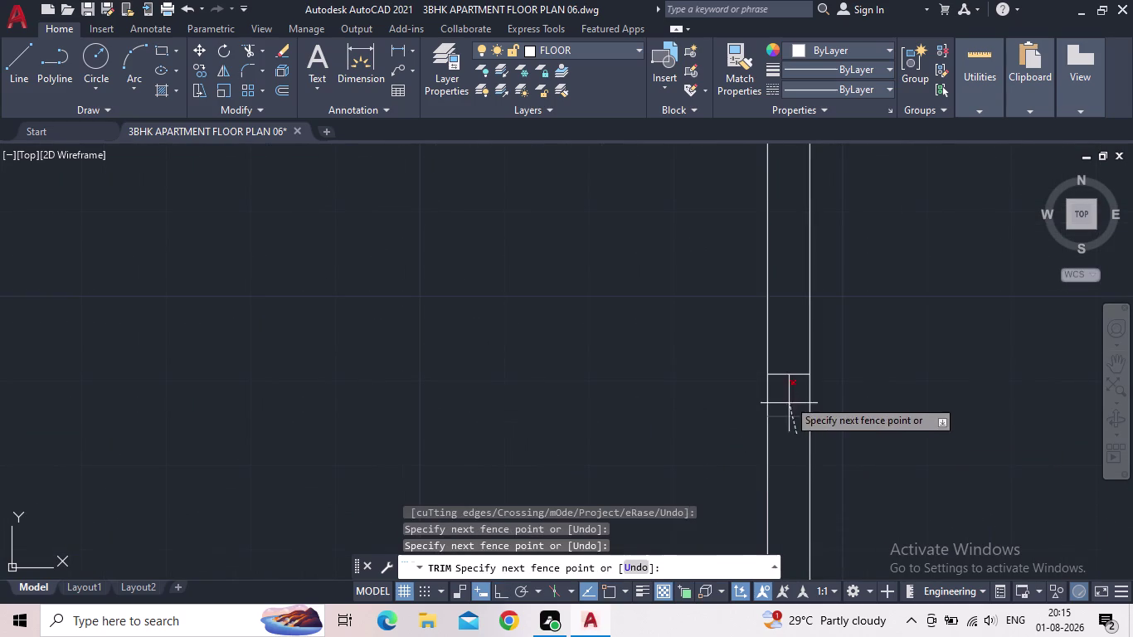
click(781, 362)
Trim two more wall line segments, then bring the plan back into view and exit trim.
scroll(down, 3)
middle_drag(903, 409, 619, 434)
scroll(up, 3)
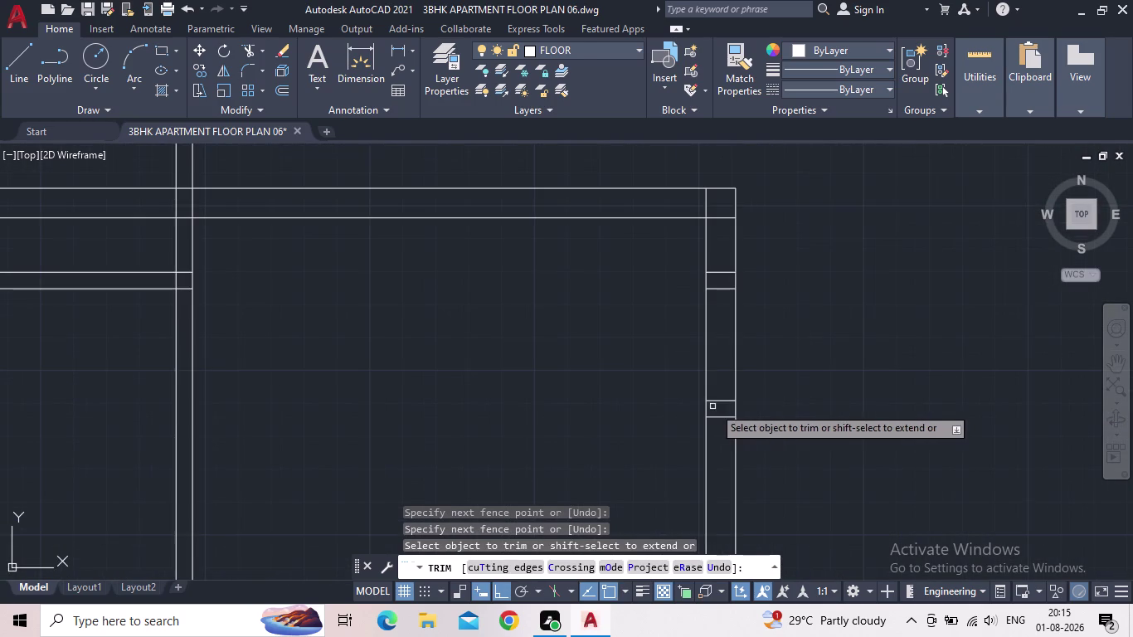
click(719, 429)
click(715, 260)
scroll(down, 3)
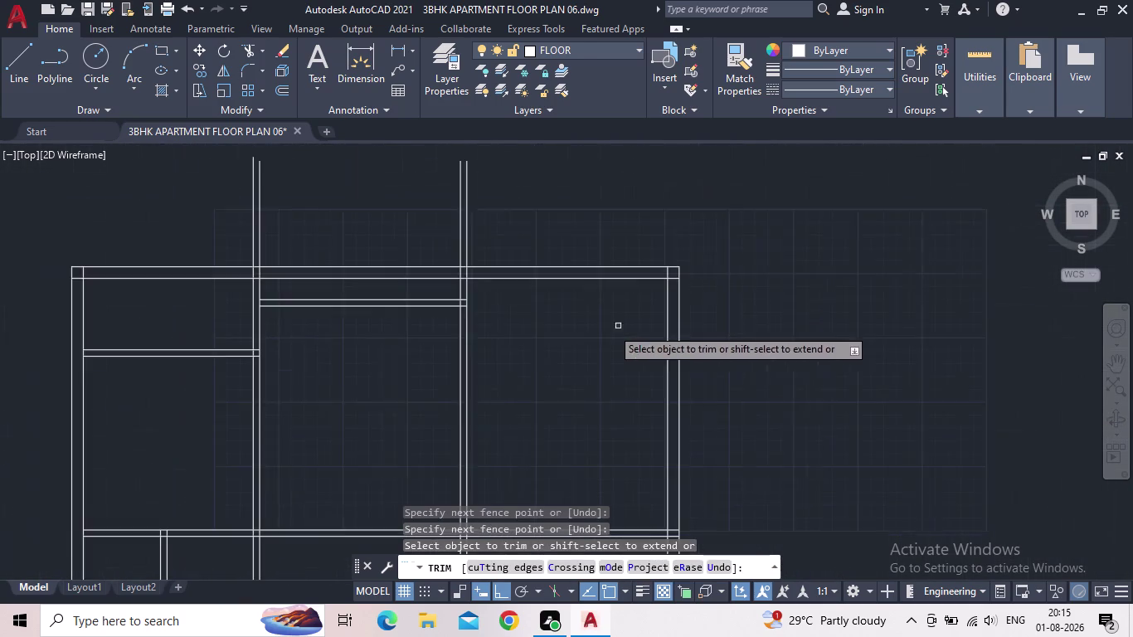
middle_drag(600, 331, 876, 320)
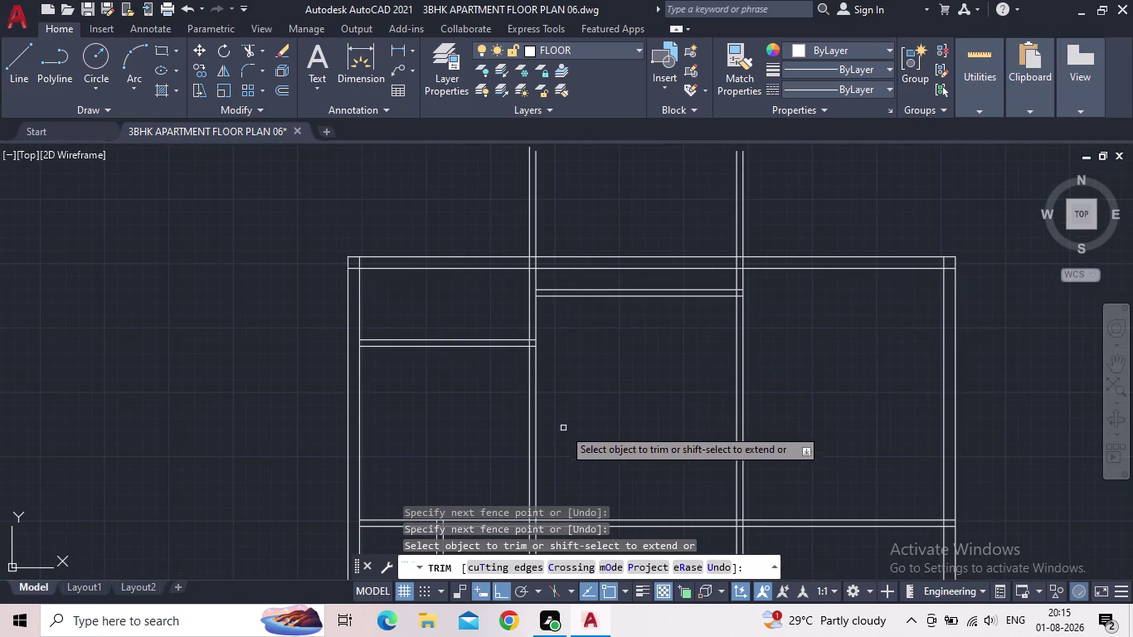
middle_drag(566, 412, 577, 394)
scroll(down, 3)
key(Escape)
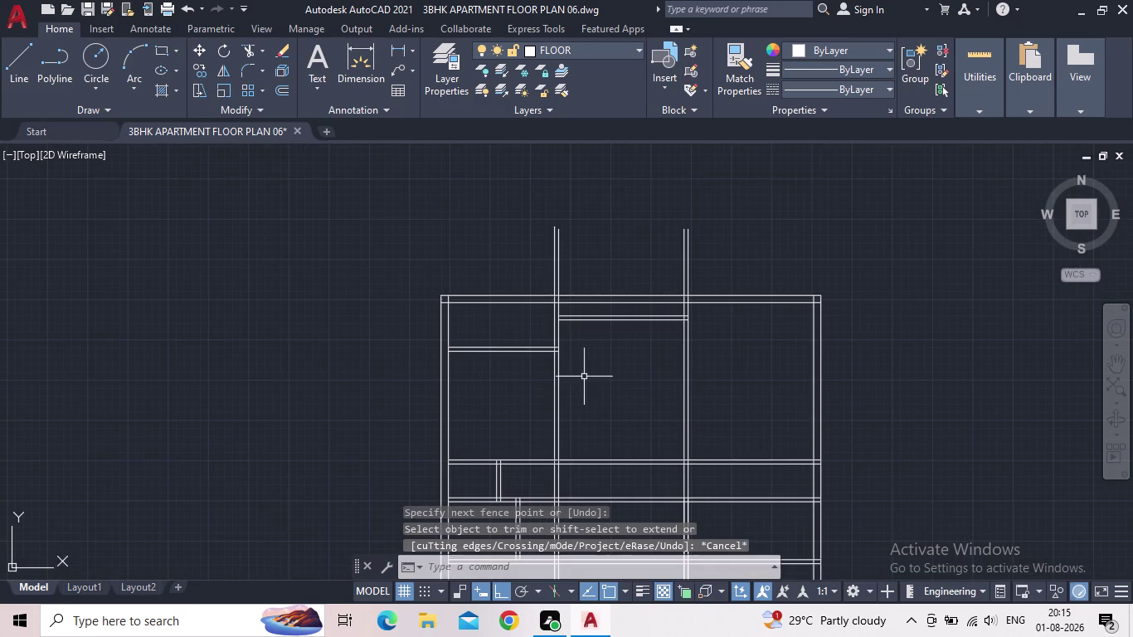
scroll(up, 3)
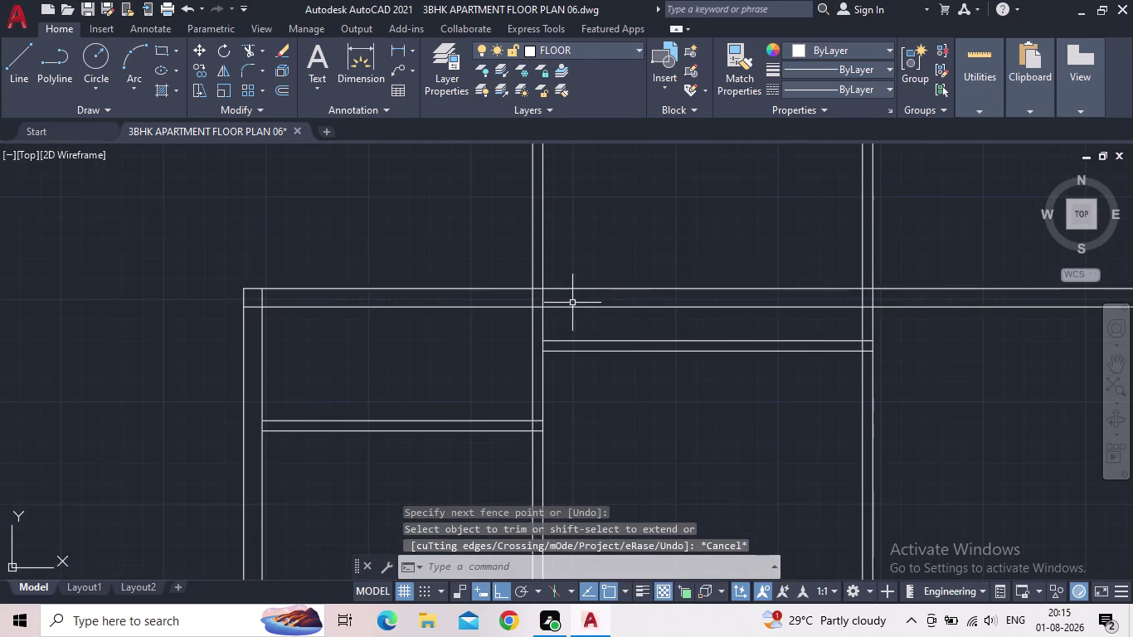
key(t)
key(r)
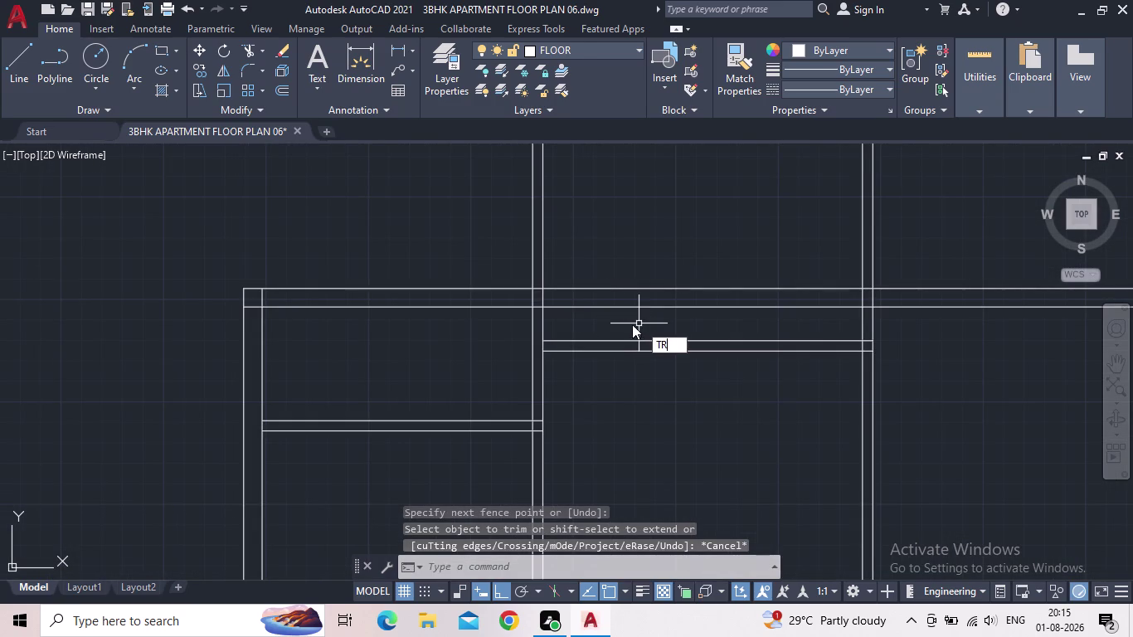
key(Return)
click(640, 321)
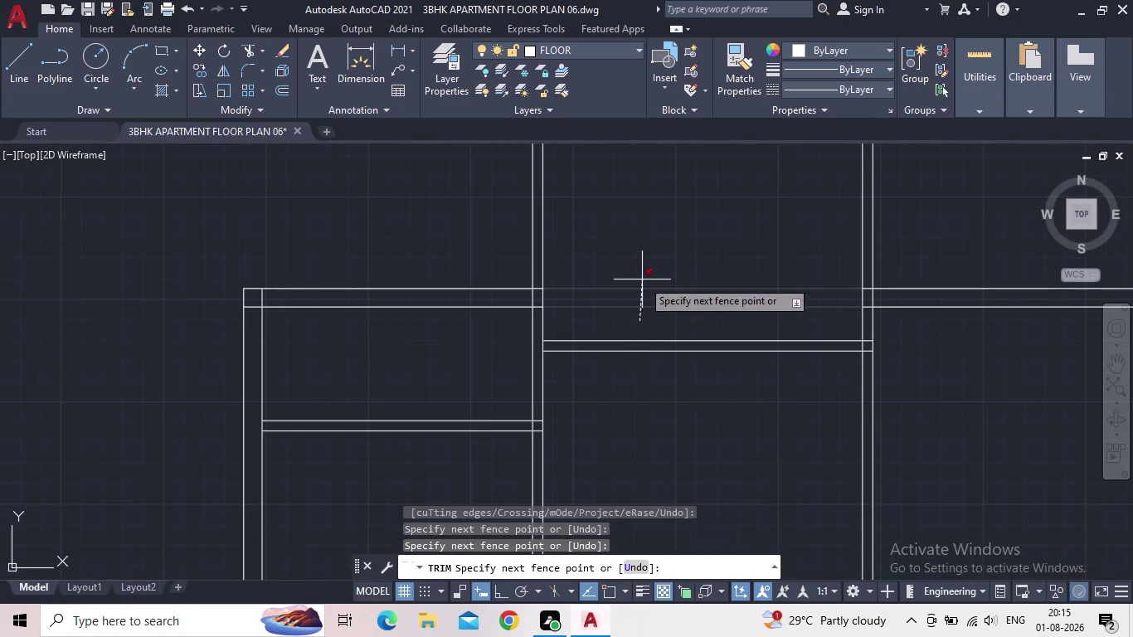
click(642, 279)
scroll(down, 3)
middle_drag(650, 291, 668, 363)
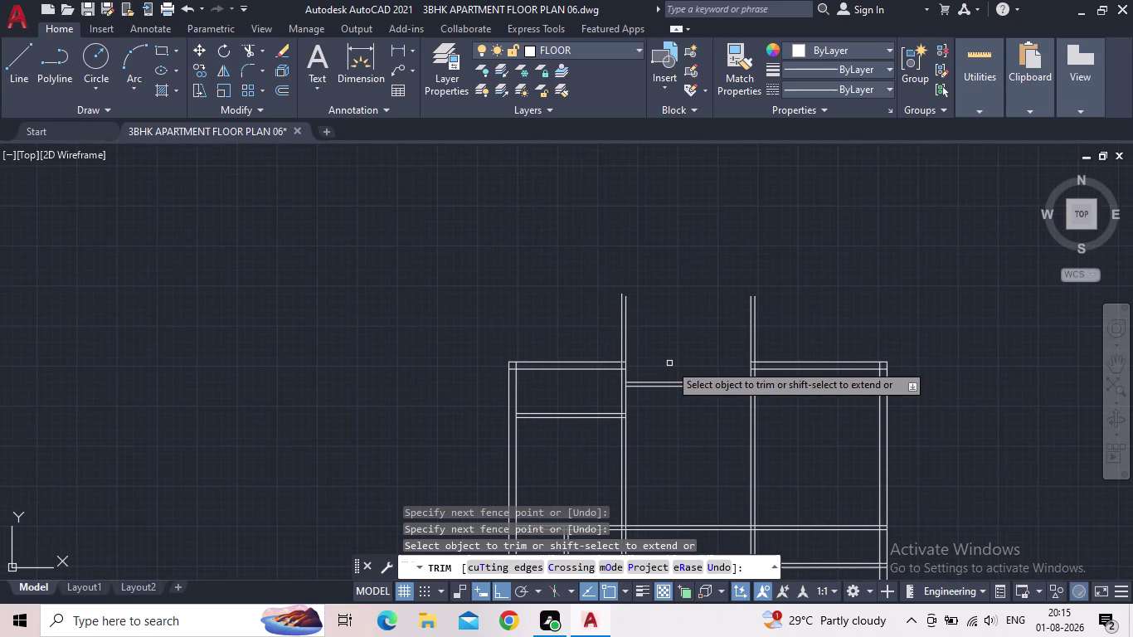
click(183, 11)
scroll(down, 3)
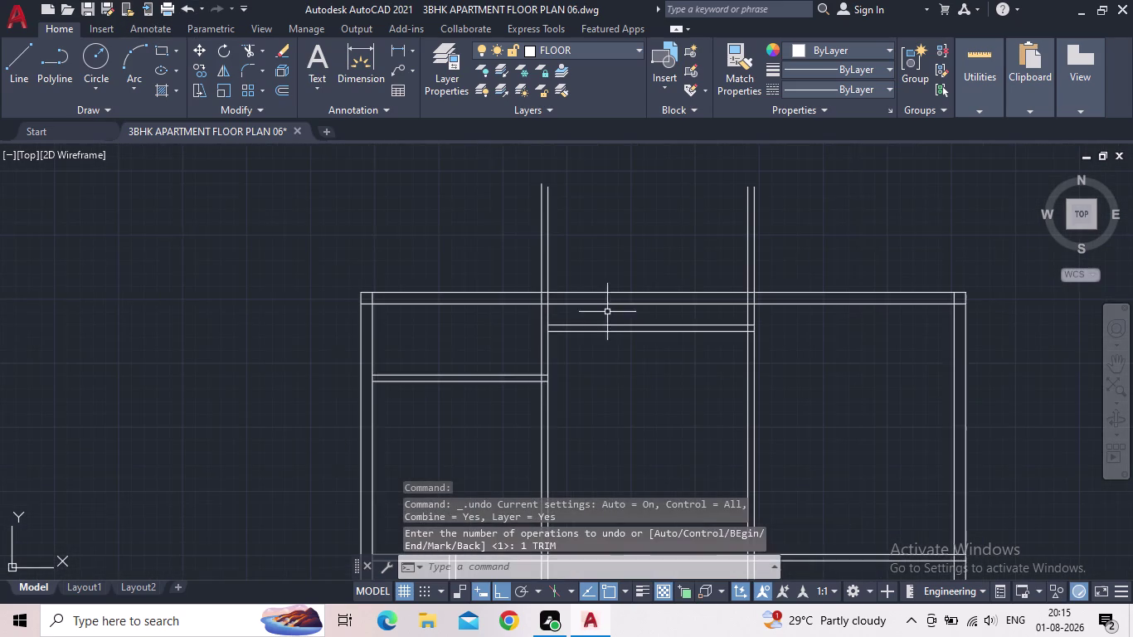
middle_drag(625, 289, 621, 337)
key(Escape)
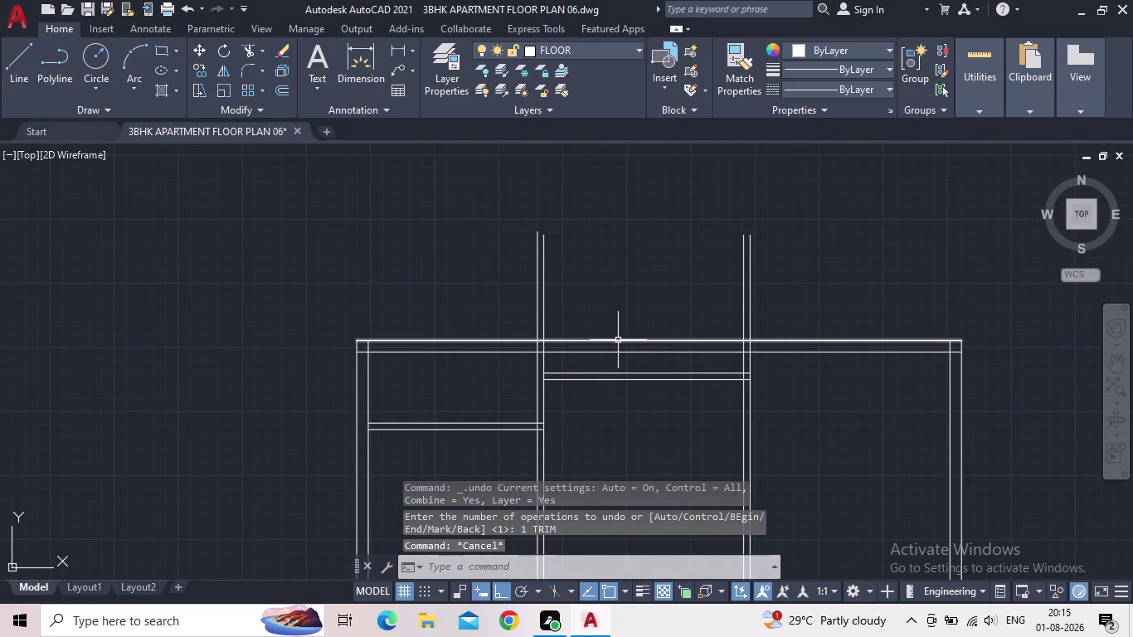
key(o)
Enter a 5' offset distance, which is rejected, and cancel the attempt.
key(Return)
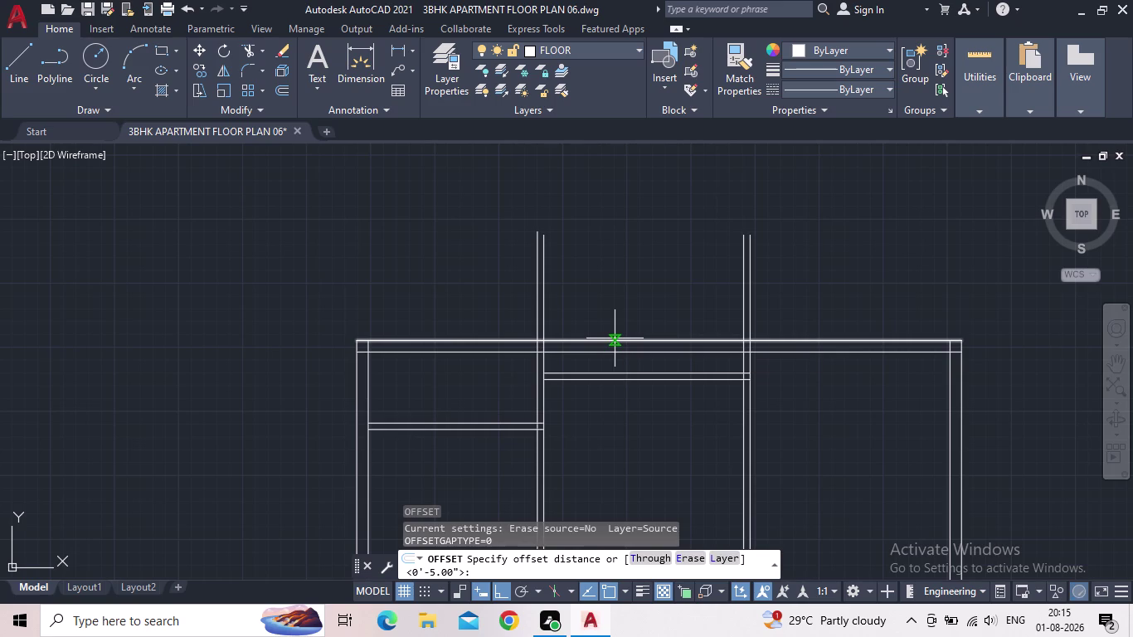
key(5)
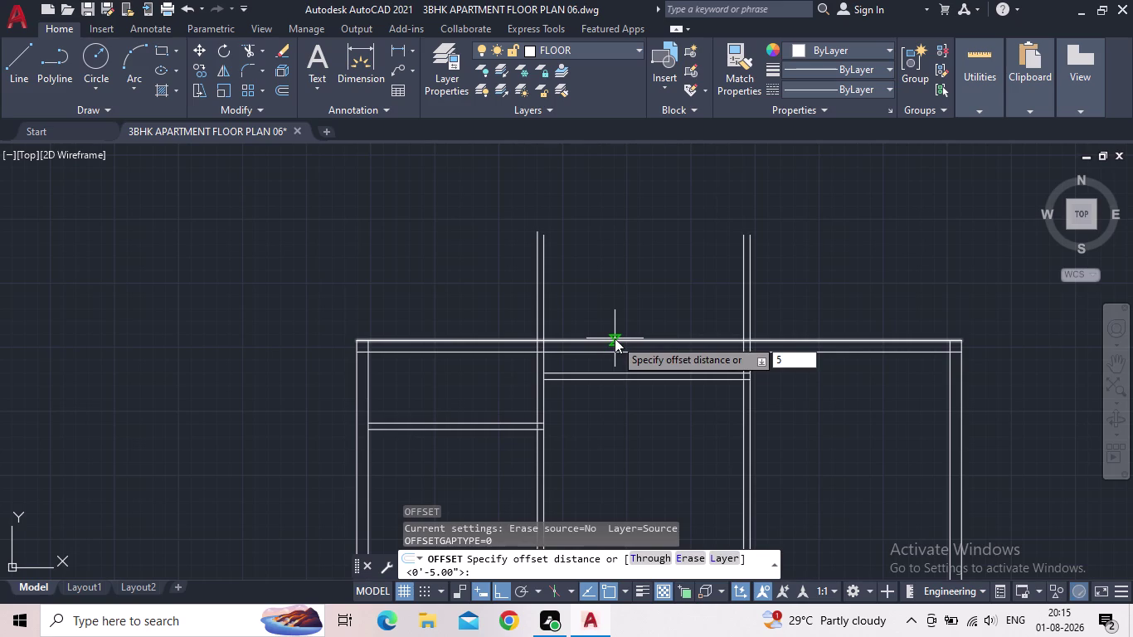
click(615, 339)
key(apostrophe)
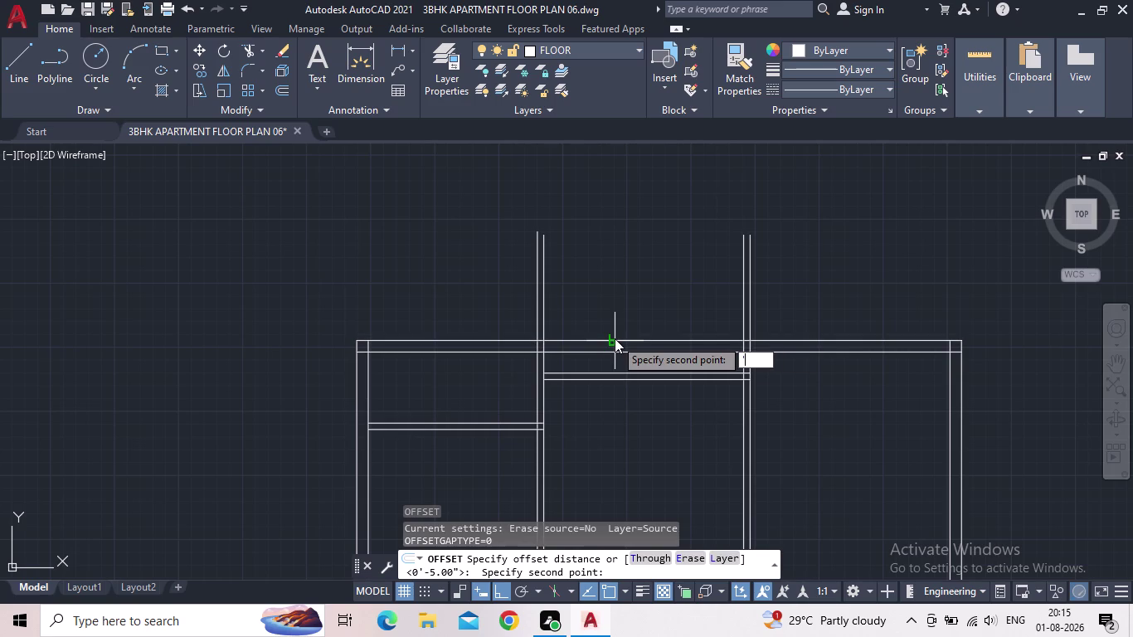
key(BackSpace)
text(5')
key(Return)
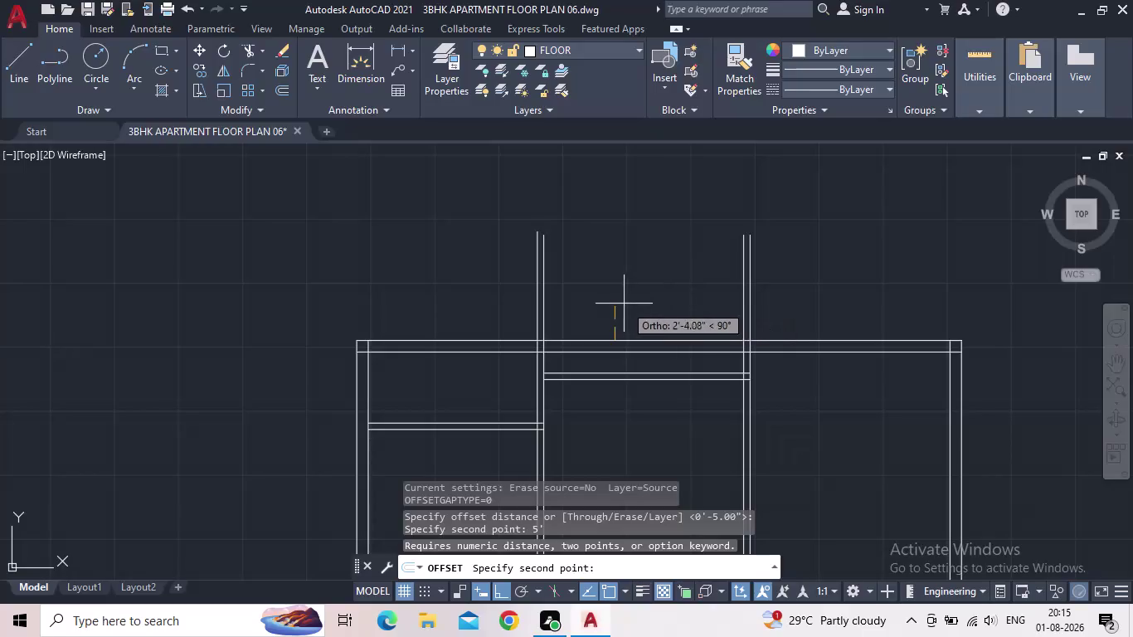
key(Escape)
key(Escape)
key(Escape)
Offset the top outer wall line 5' upward with O.
key(o)
key(Return)
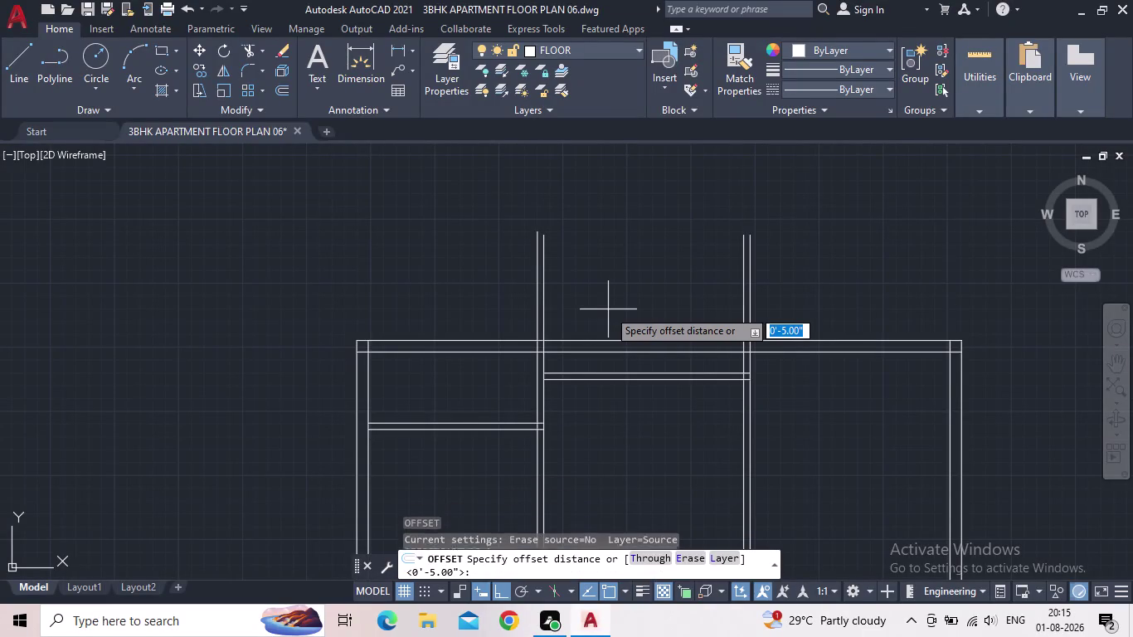
text(5')
key(Return)
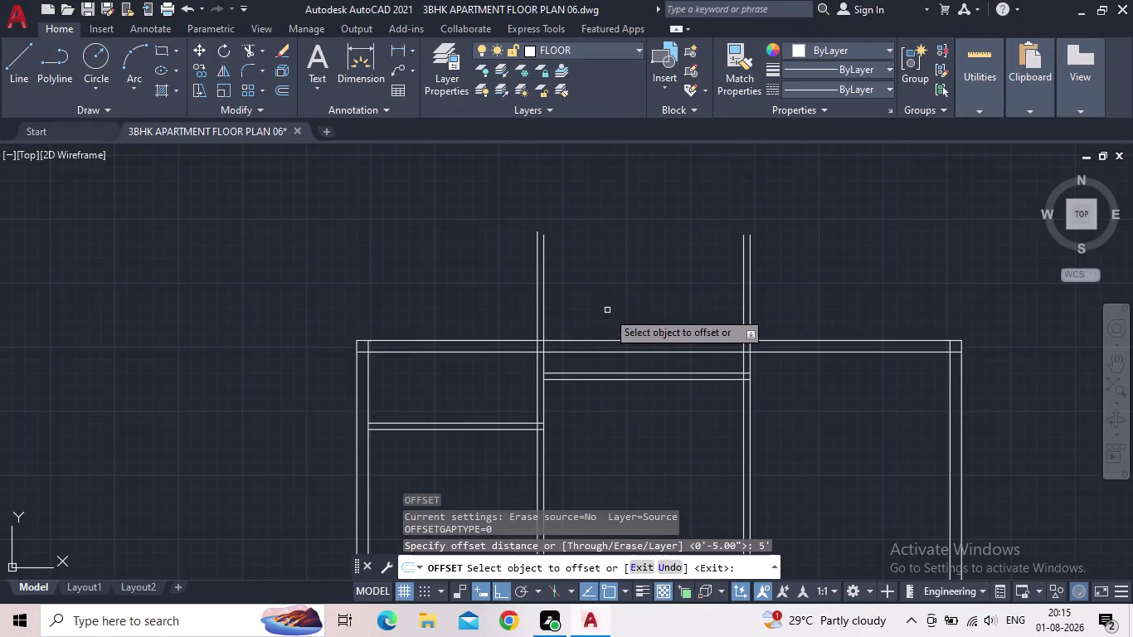
click(612, 339)
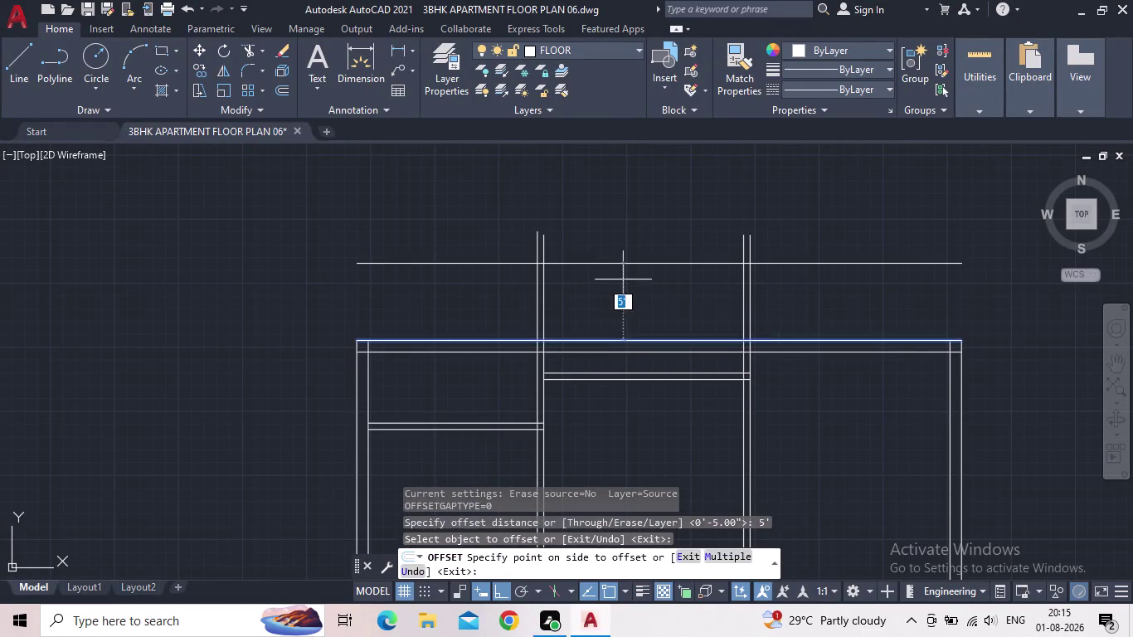
click(623, 280)
key(Escape)
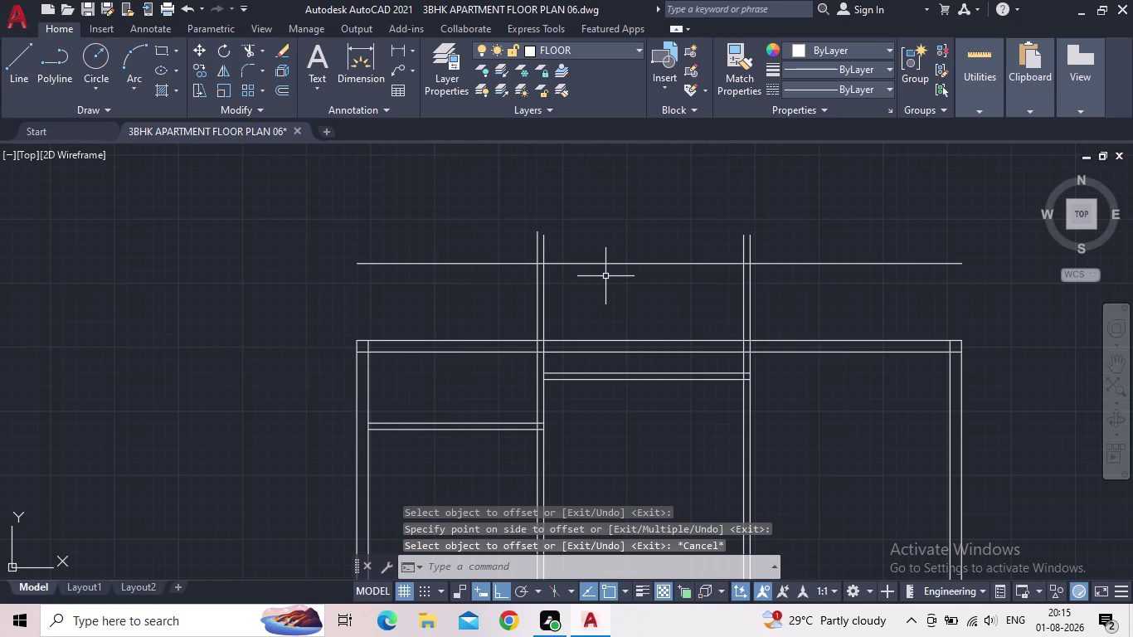
Enter a 5" offset distance, which fails with an unknown command, and cancel.
key(o)
key(Return)
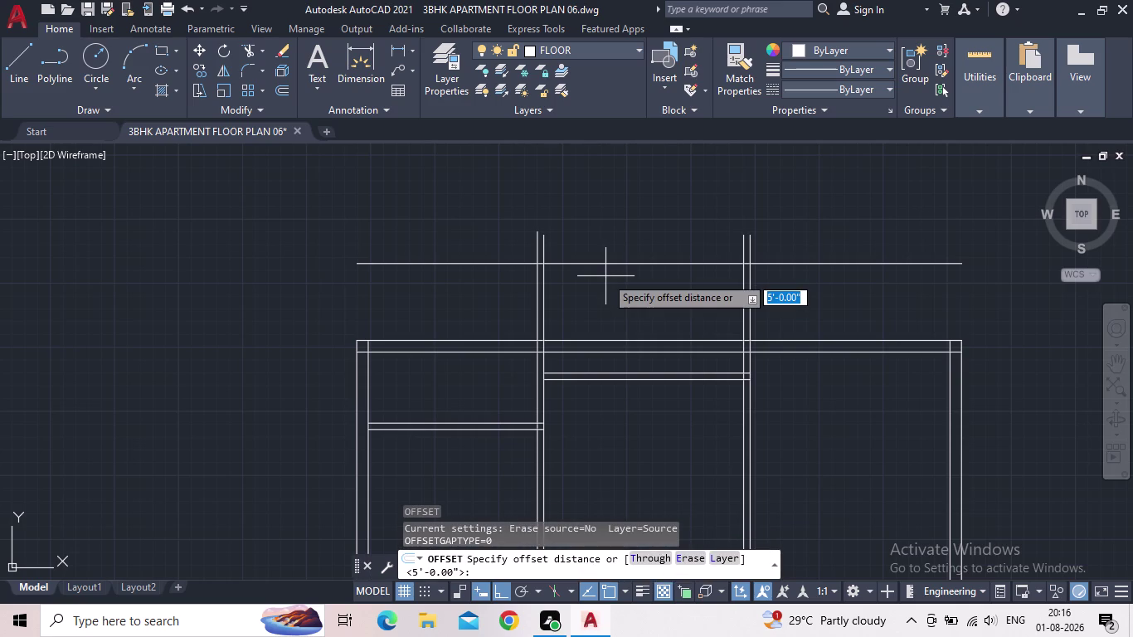
key(9)
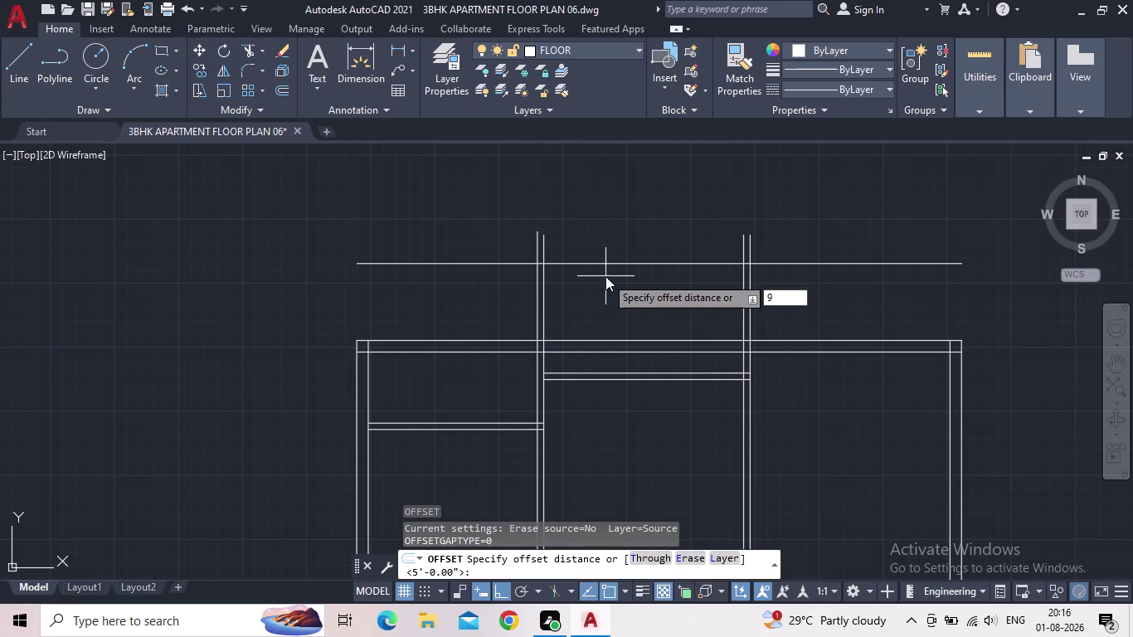
key(Escape)
text(5")
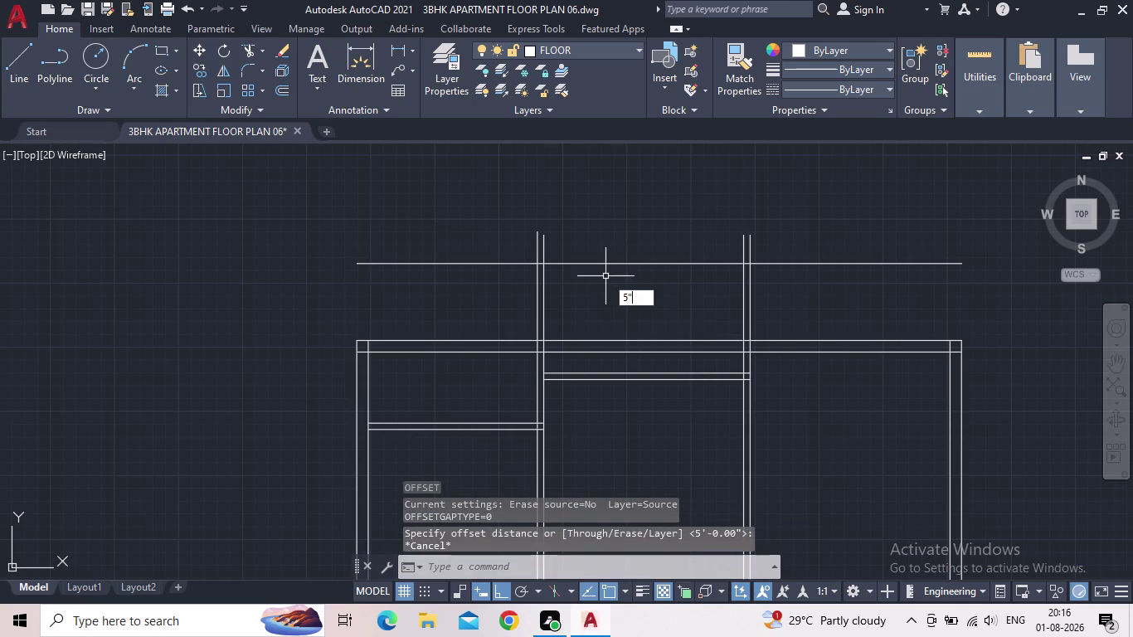
key(Return)
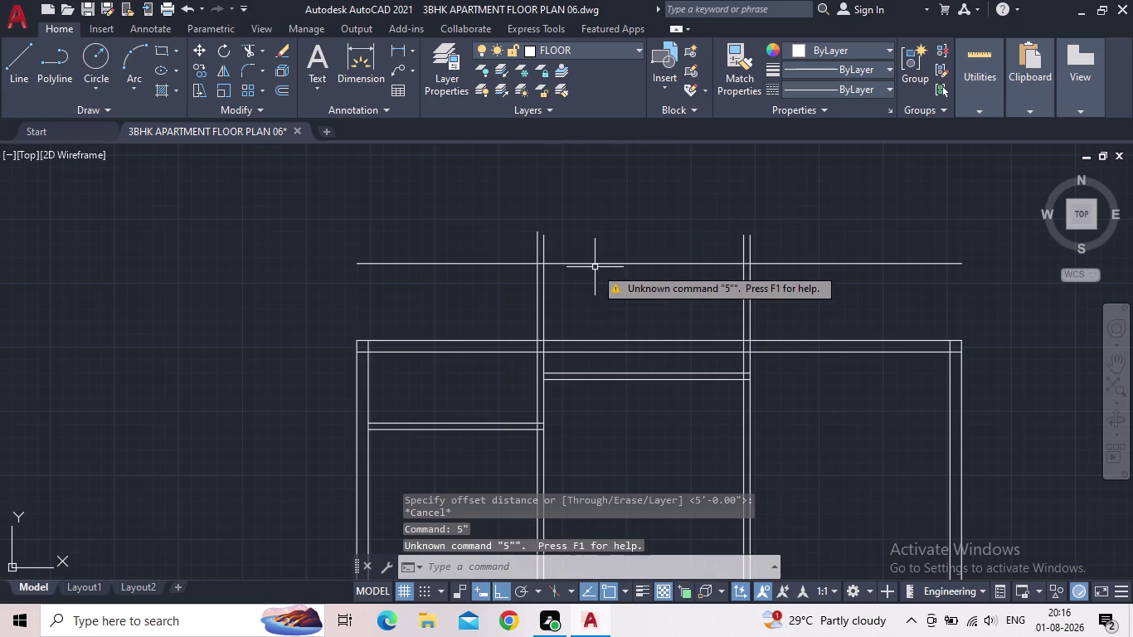
key(Escape)
key(Escape)
Offset the new top line by 5" to form the thin double wall.
key(o)
key(Return)
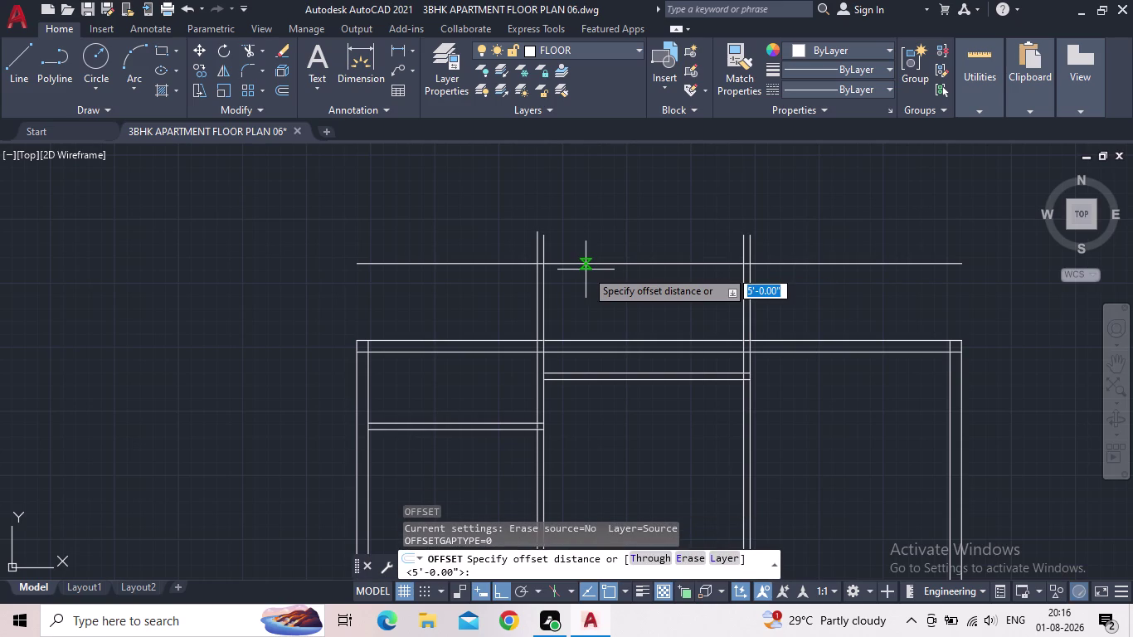
text(5")
key(Return)
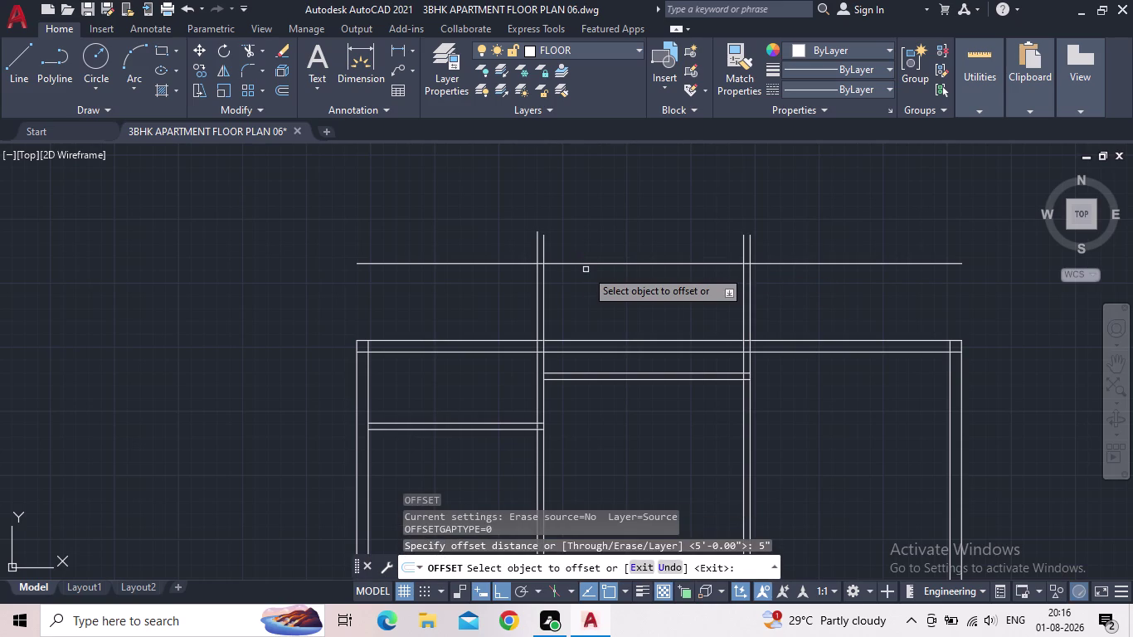
click(595, 261)
click(605, 243)
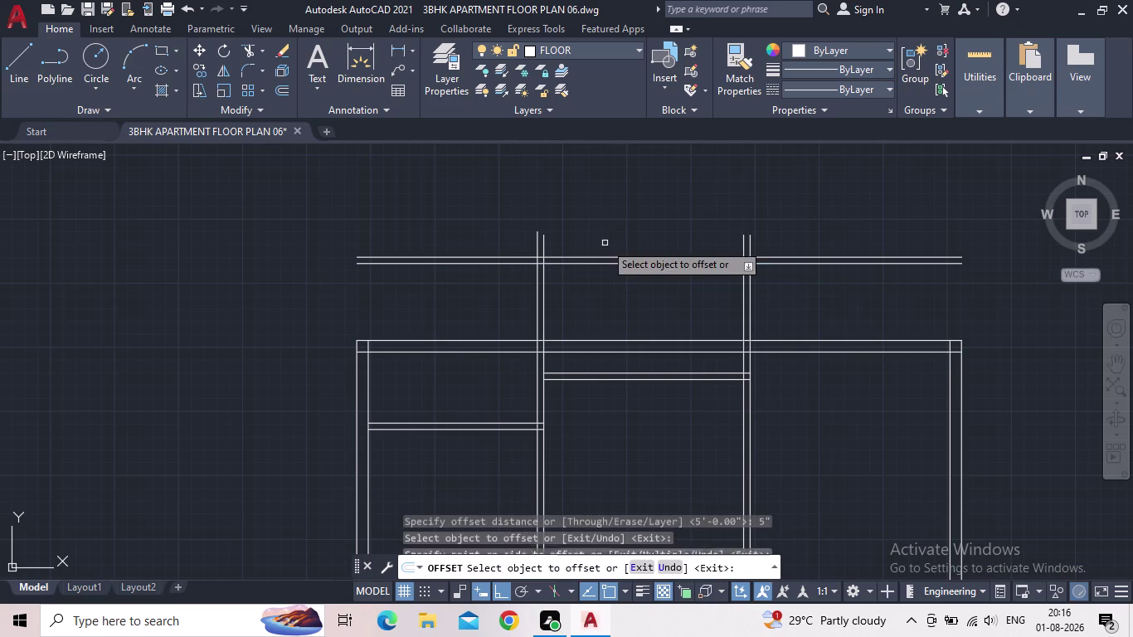
key(Escape)
Fence-trim the crossing wall lines at the first upper wall junction.
key(t)
key(r)
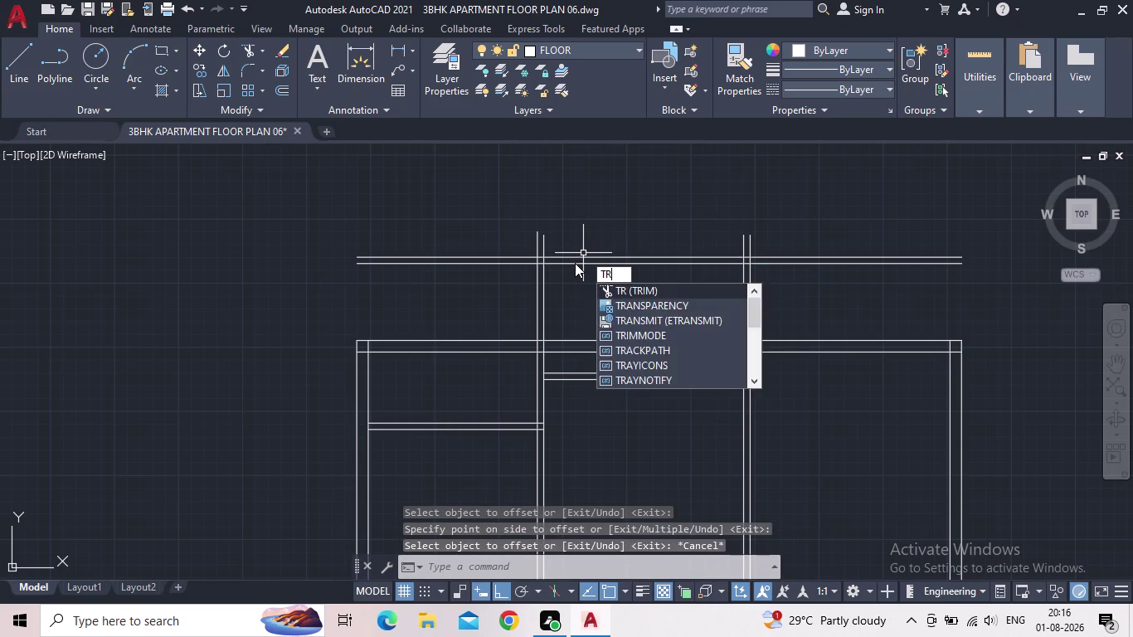
key(Return)
scroll(up, 3)
click(512, 311)
click(504, 253)
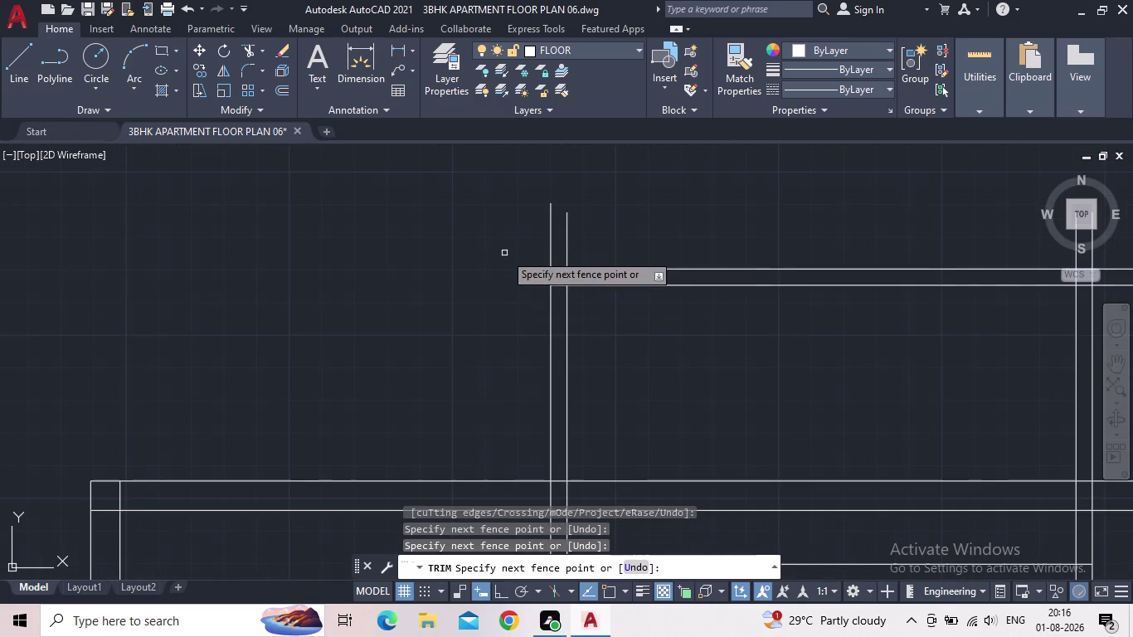
drag(515, 247, 525, 248)
click(576, 243)
Trim the upper-junction wall lines, the vertical stubs and leftovers along the top wall.
scroll(down, 3)
middle_drag(623, 238, 614, 242)
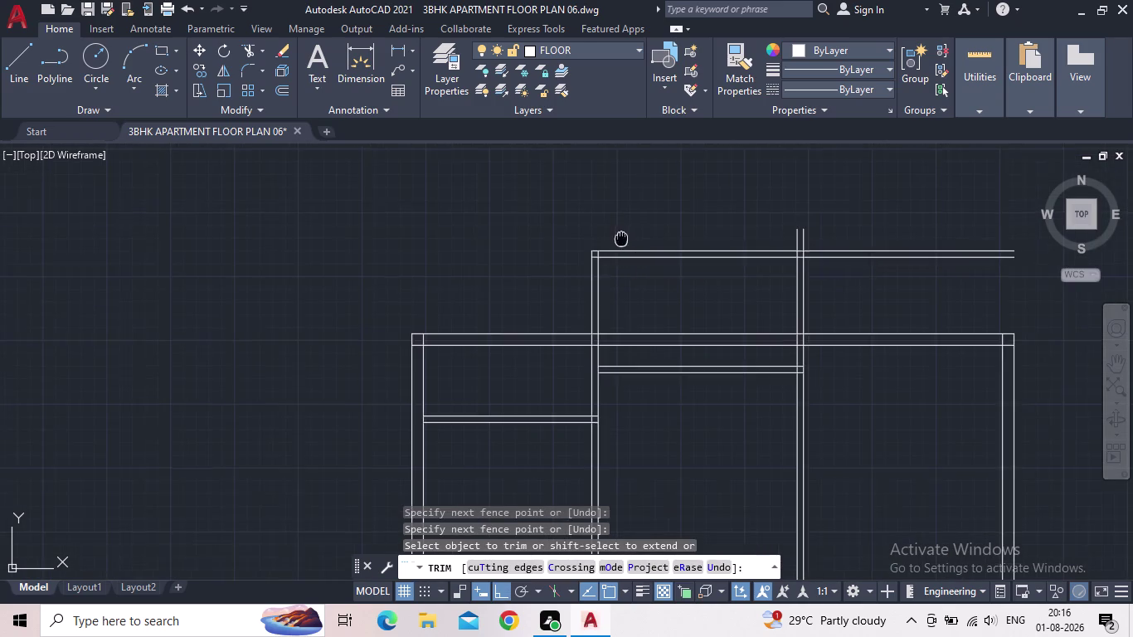
middle_drag(613, 242, 408, 283)
scroll(up, 3)
click(584, 287)
click(651, 283)
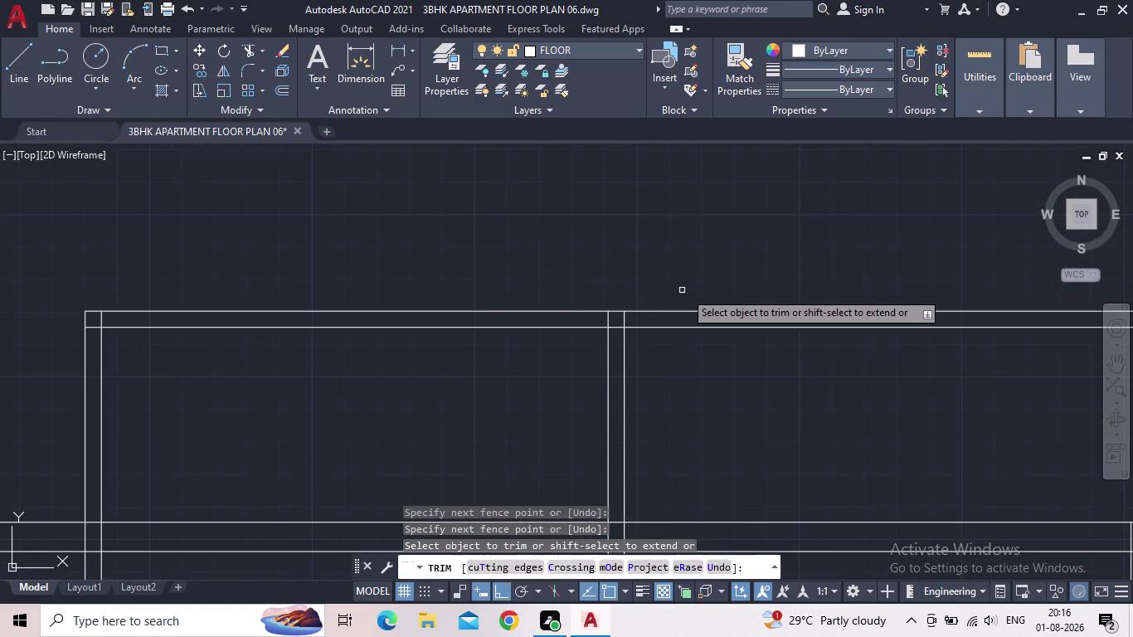
drag(688, 292, 697, 322)
click(716, 361)
click(715, 318)
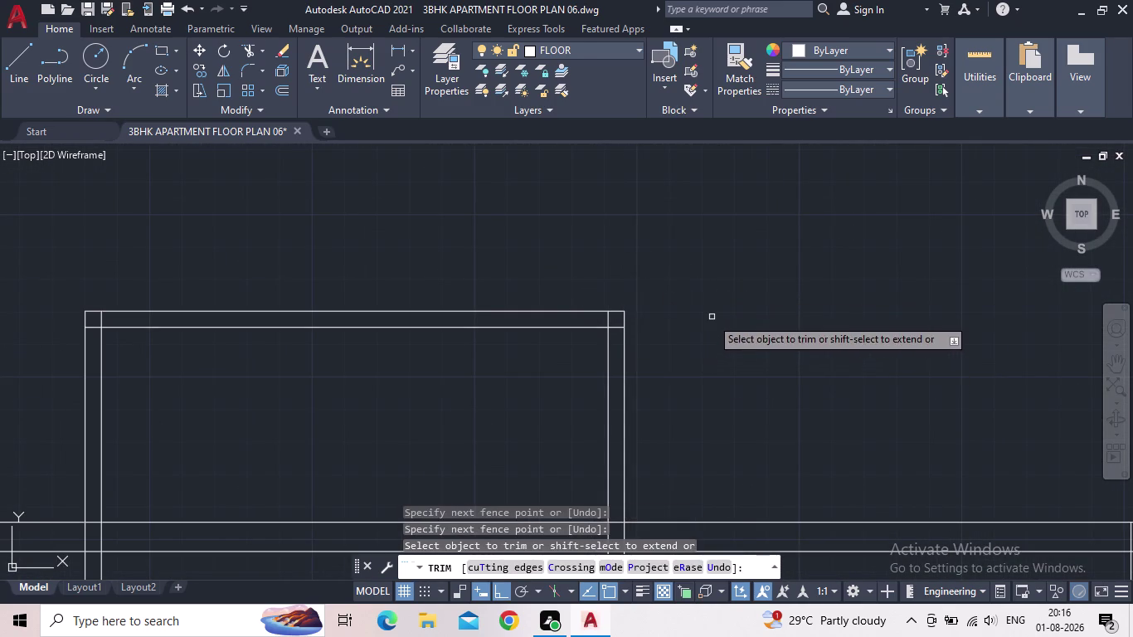
Trim the wall line inside the upper central room and end trimming.
scroll(down, 3)
middle_drag(710, 350, 743, 275)
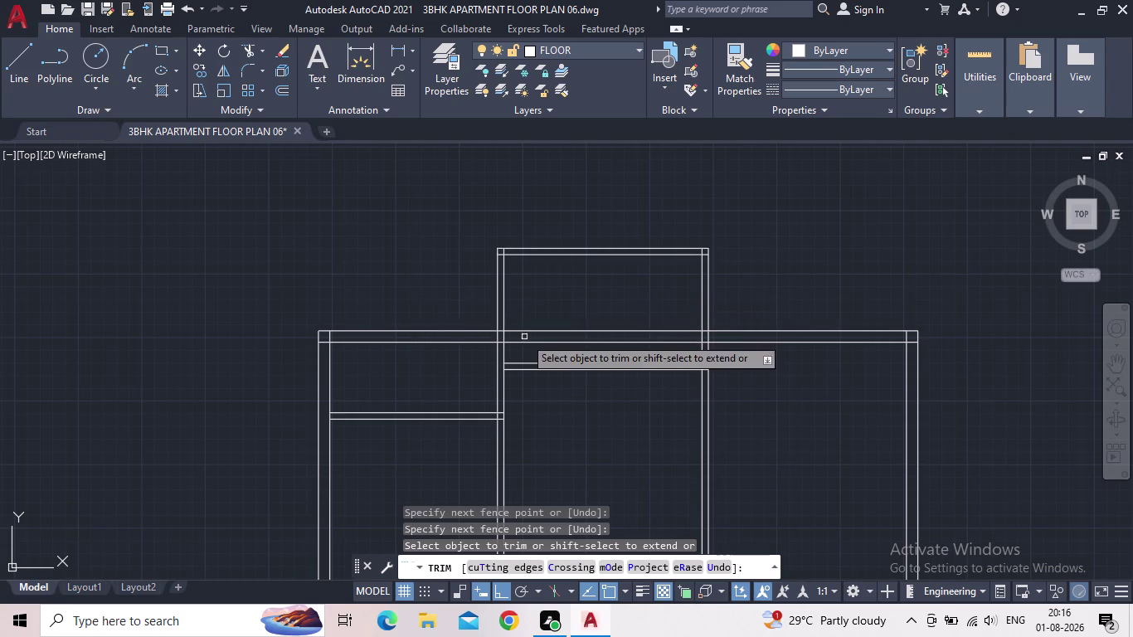
scroll(up, 3)
click(606, 351)
click(596, 306)
scroll(down, 3)
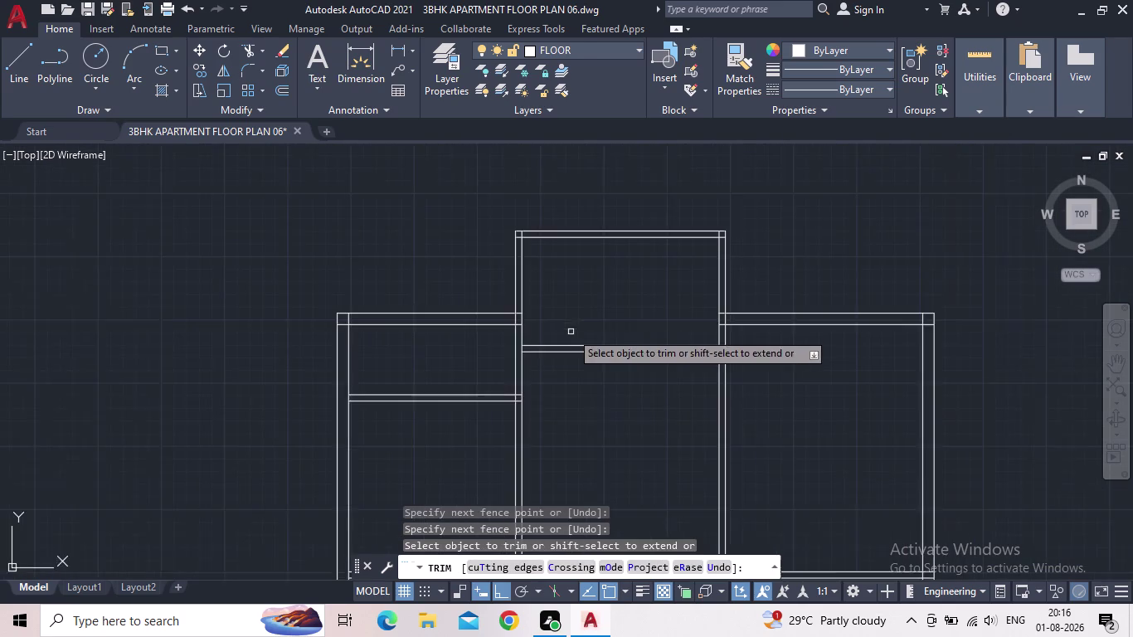
middle_drag(588, 322, 667, 278)
scroll(down, 3)
middle_drag(659, 364, 665, 332)
key(Escape)
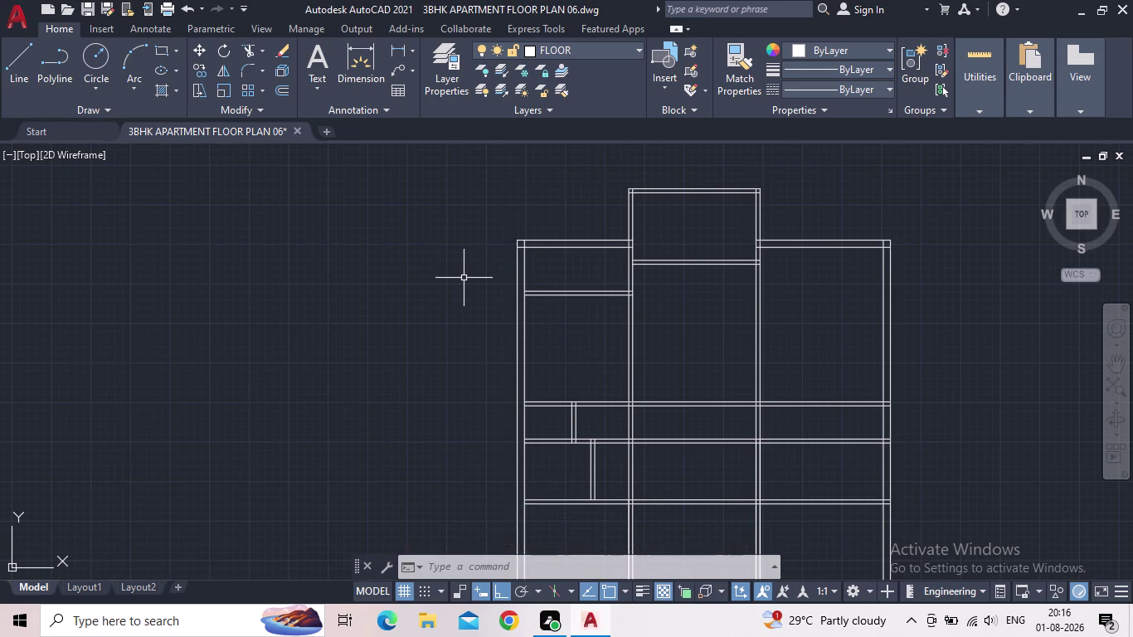
Pan the plan to bring the central hall walls into view.
scroll(down, 3)
middle_drag(545, 320, 505, 296)
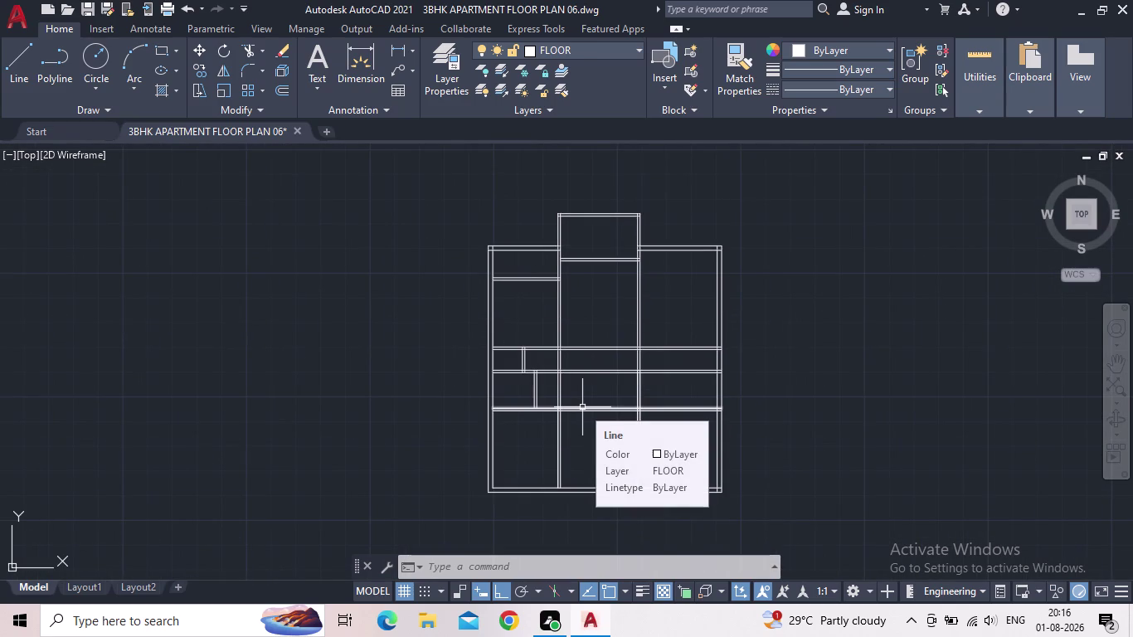
middle_drag(704, 380, 695, 378)
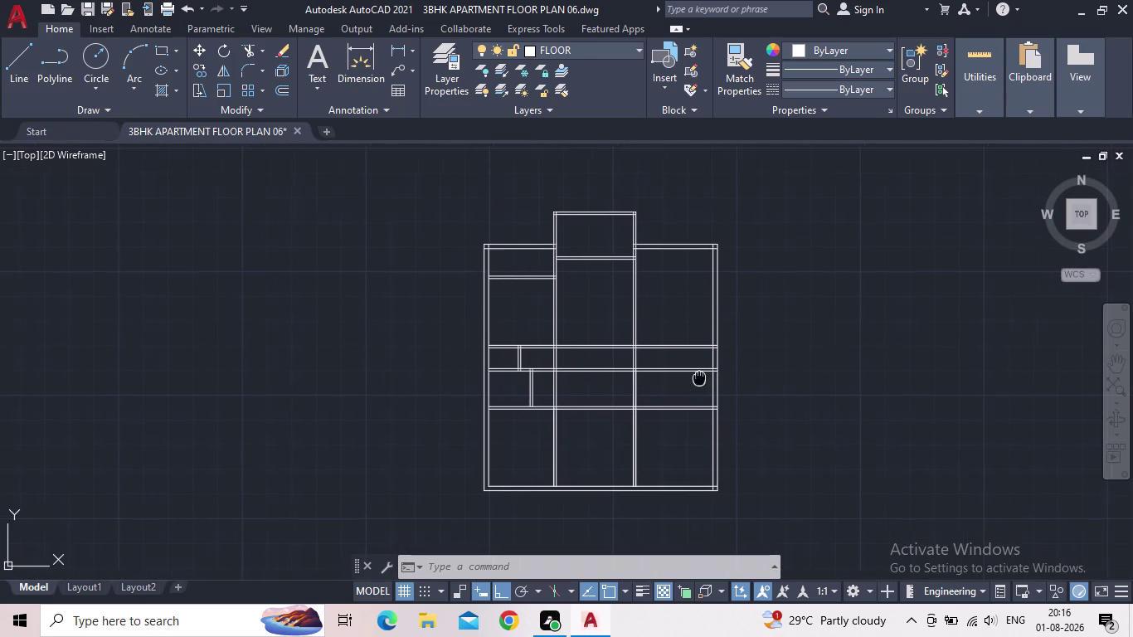
middle_drag(695, 377, 669, 370)
scroll(up, 3)
middle_drag(674, 368, 642, 378)
scroll(up, 3)
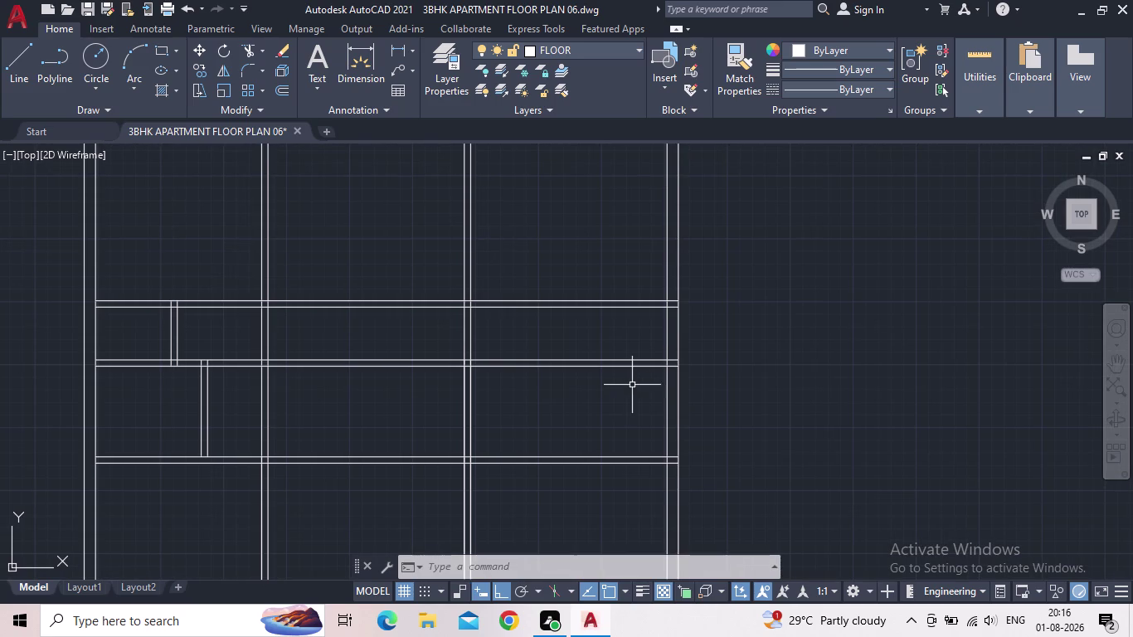
Fence-trim the wall lines and remaining stubs inside the right-side room.
key(t)
key(r)
key(Return)
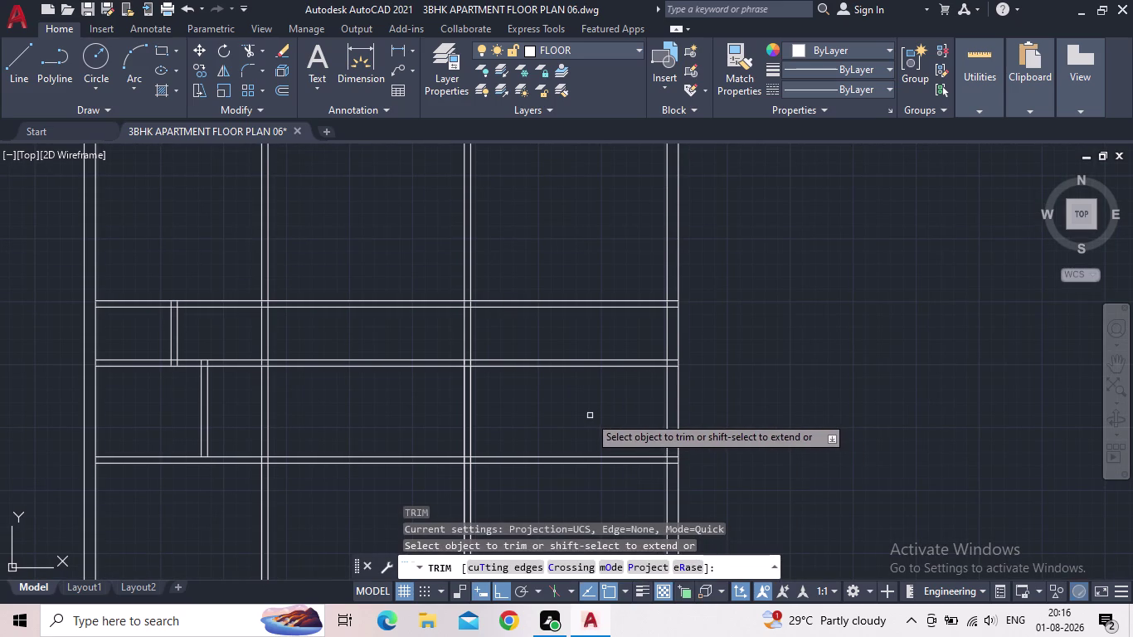
middle_drag(588, 419, 645, 397)
scroll(down, 3)
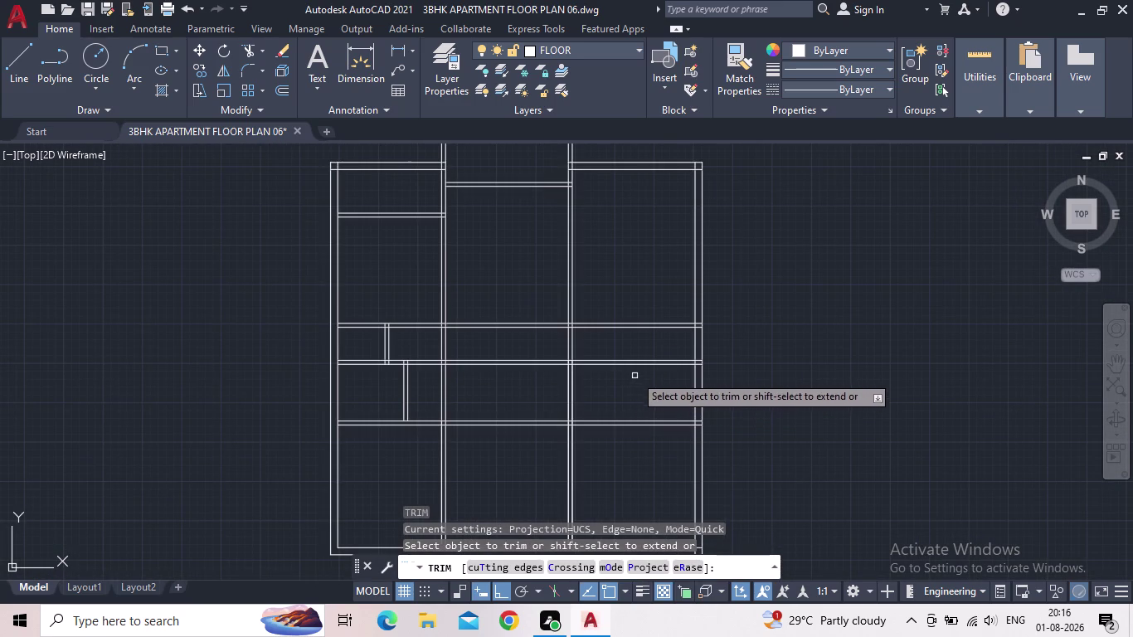
click(651, 376)
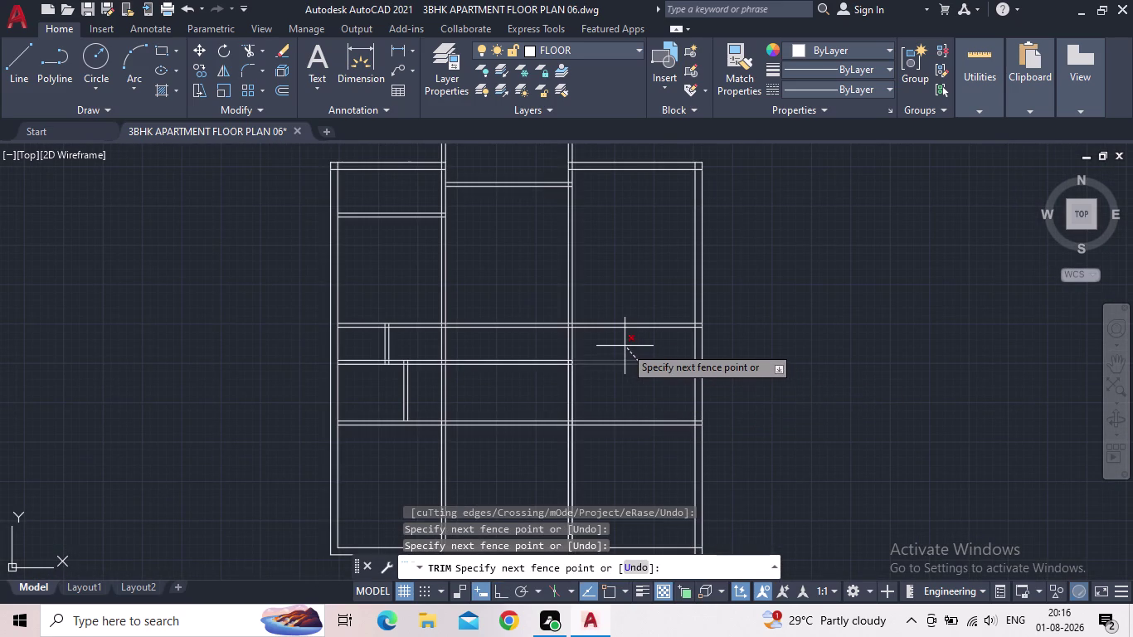
click(625, 346)
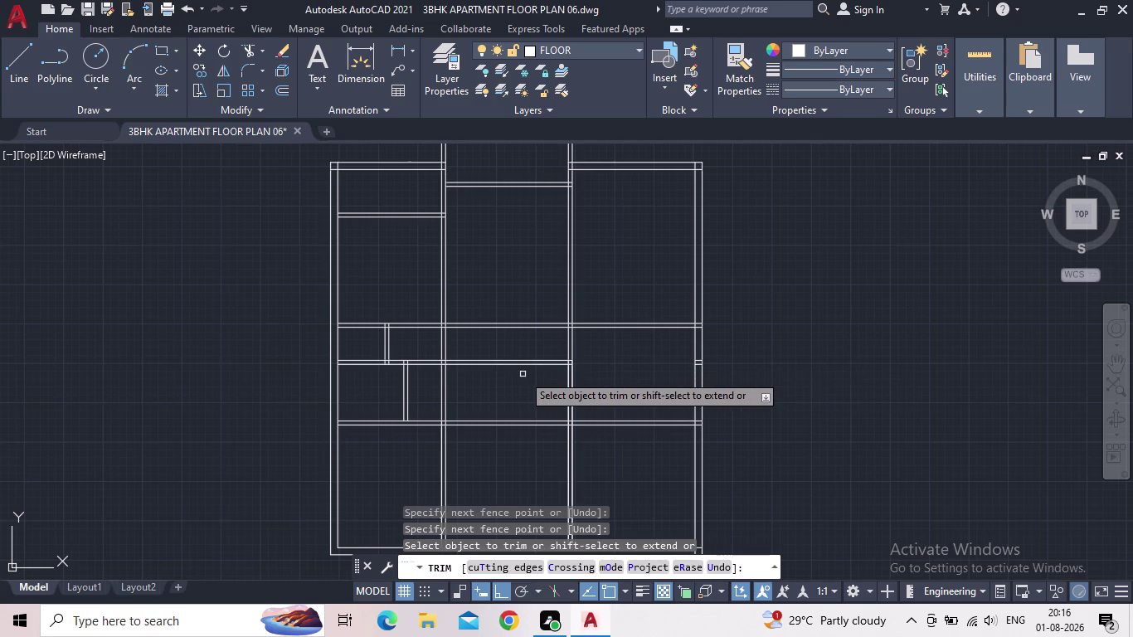
click(522, 375)
click(492, 350)
middle_drag(522, 388, 529, 373)
key(Escape)
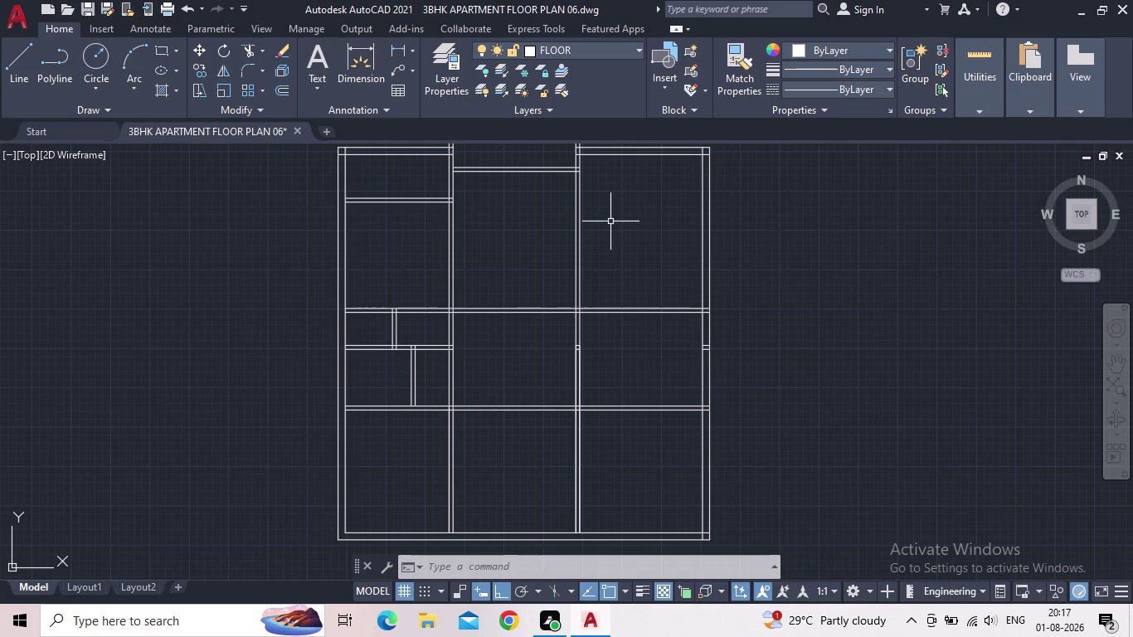
Trim the short wall pieces at the central hall junction.
scroll(down, 3)
scroll(up, 3)
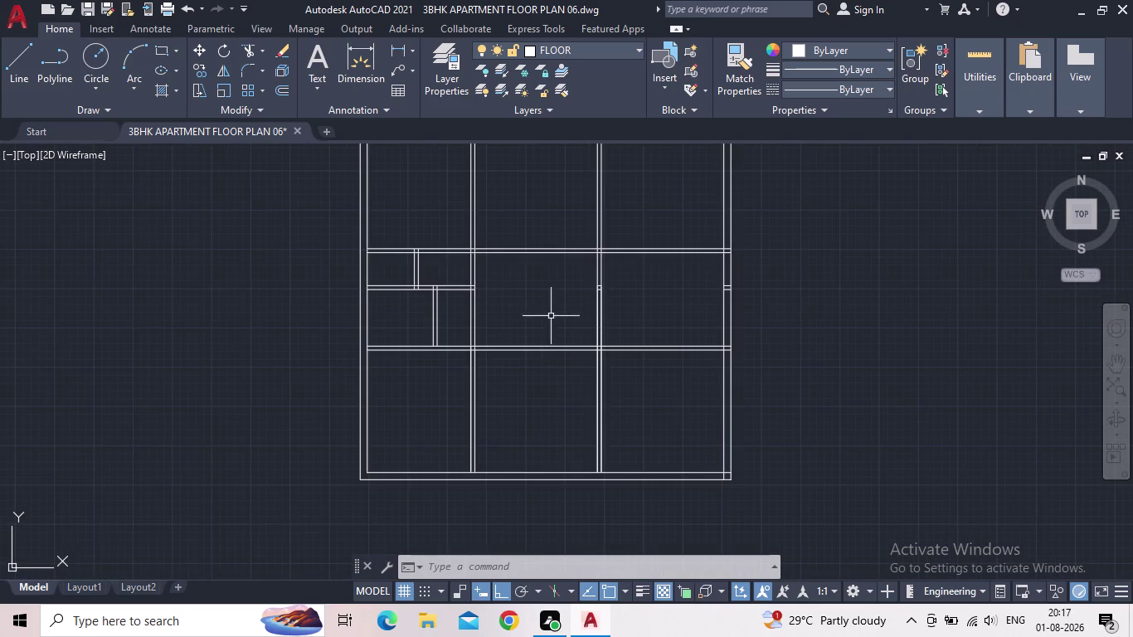
scroll(up, 3)
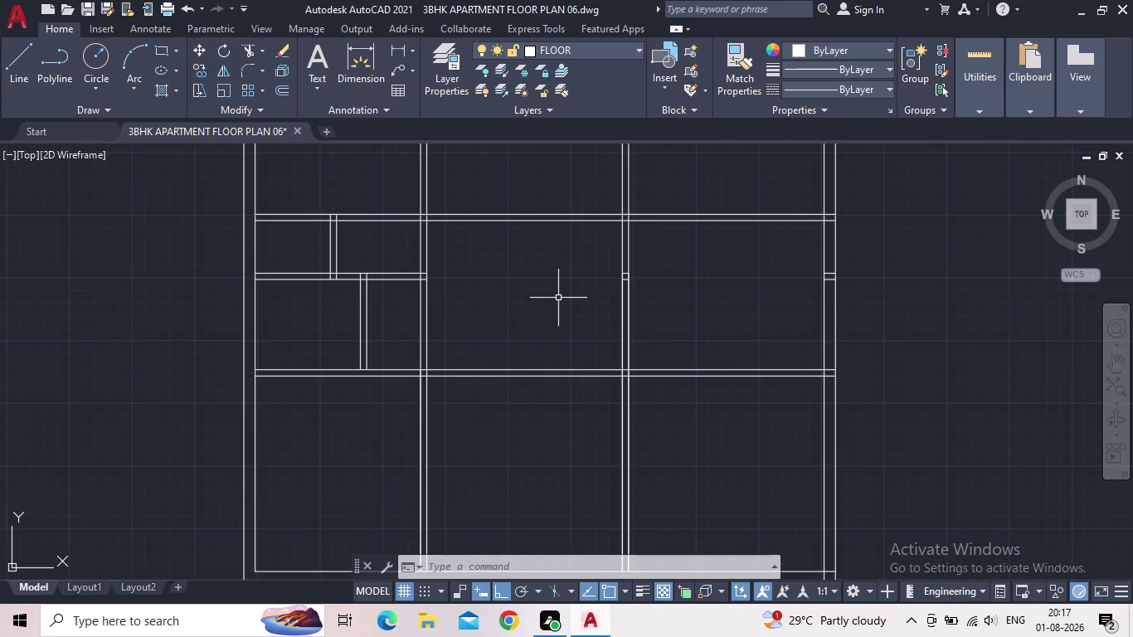
middle_drag(558, 296, 531, 307)
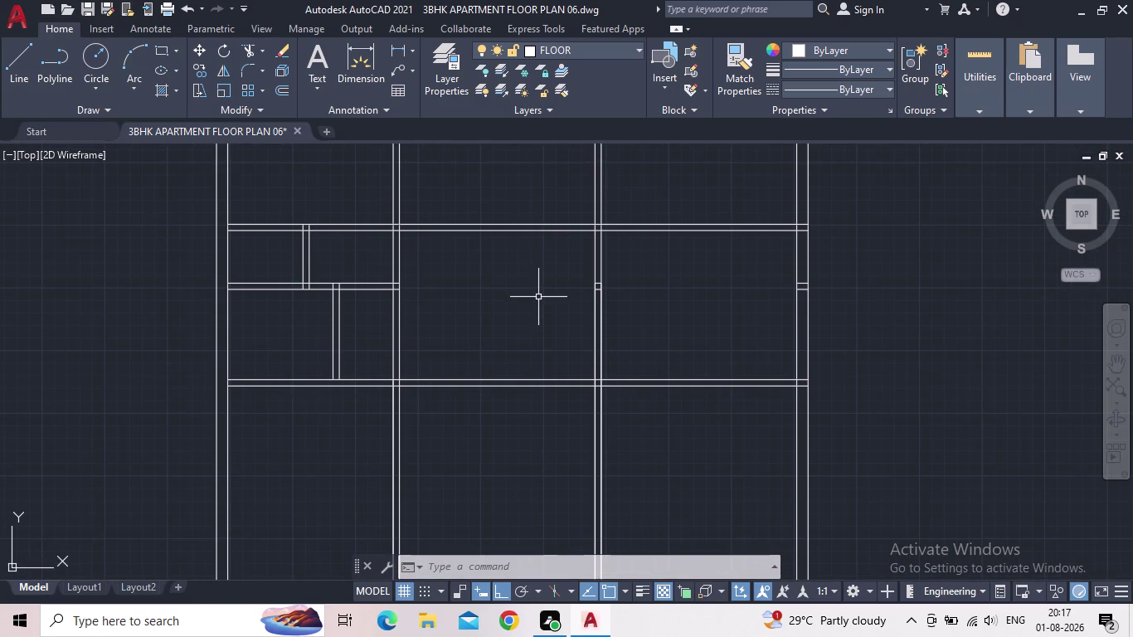
middle_drag(515, 263, 468, 361)
scroll(up, 3)
key(t)
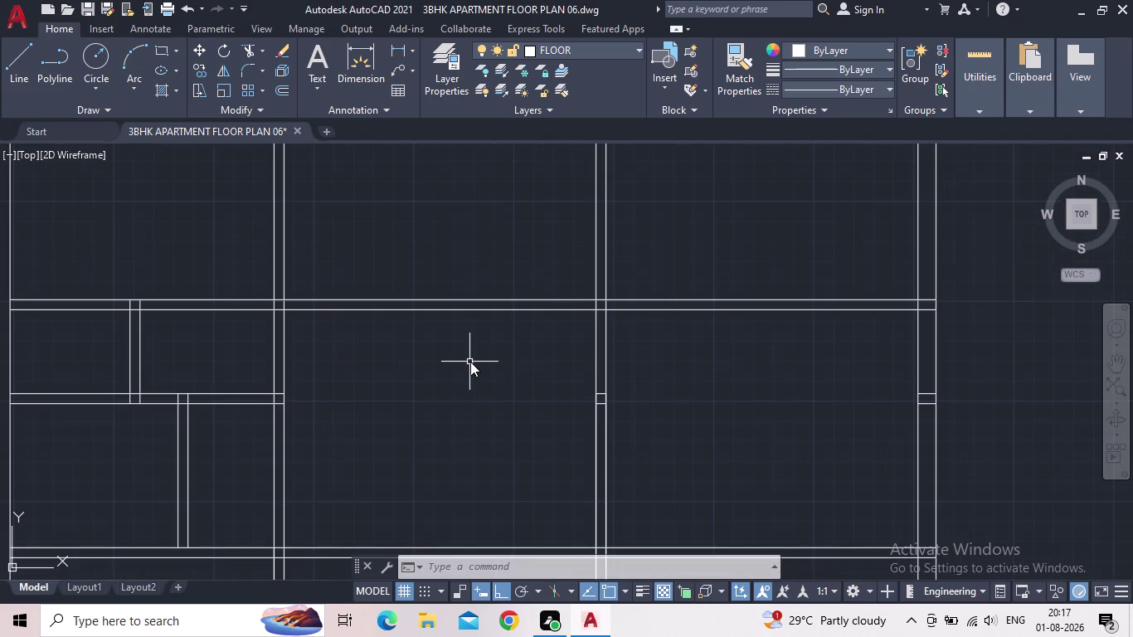
key(r)
key(Return)
scroll(up, 3)
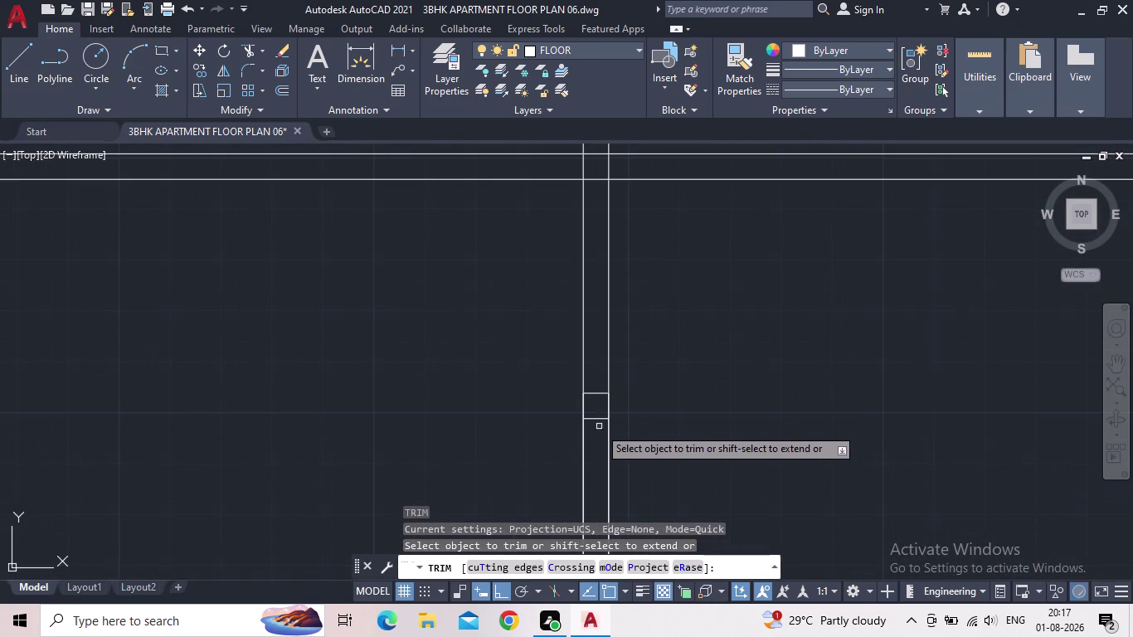
click(598, 435)
click(593, 388)
Fence-trim the hall's wall lines at the central vertical wall and zoom back out.
scroll(down, 3)
middle_drag(720, 358, 688, 367)
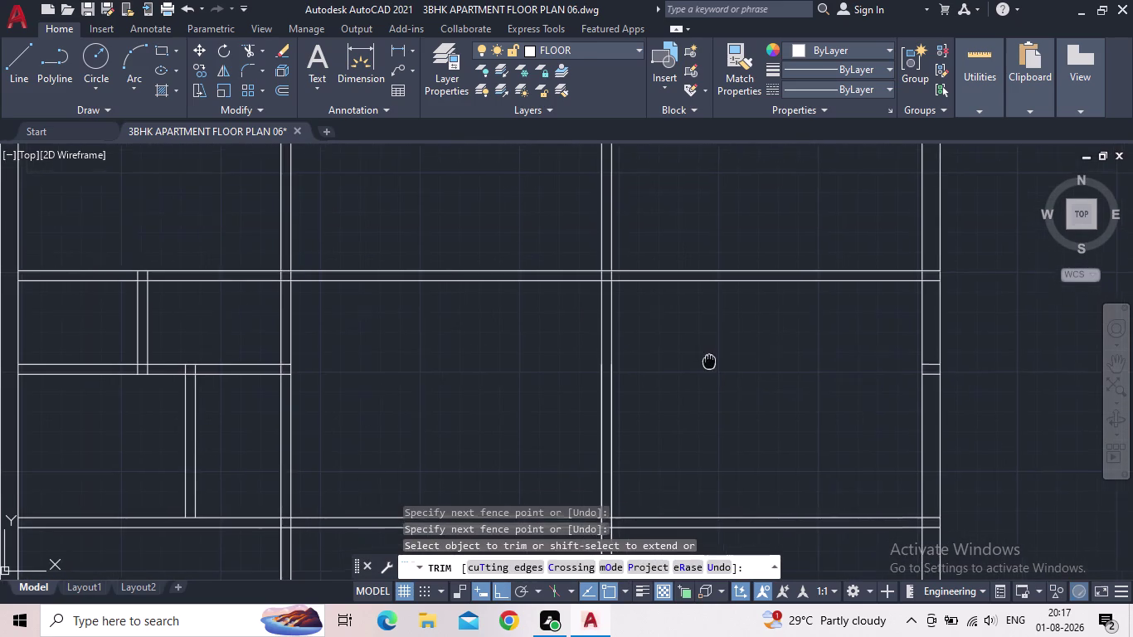
middle_drag(688, 367, 484, 351)
scroll(up, 3)
click(659, 368)
click(652, 286)
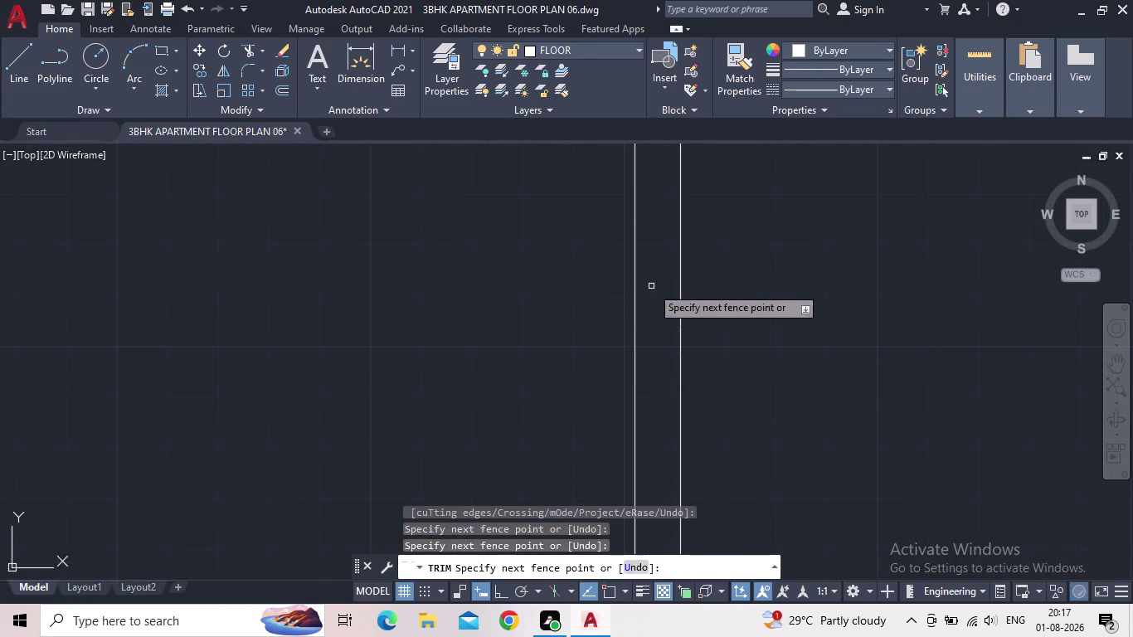
scroll(down, 3)
key(Escape)
scroll(down, 3)
middle_drag(600, 370, 604, 381)
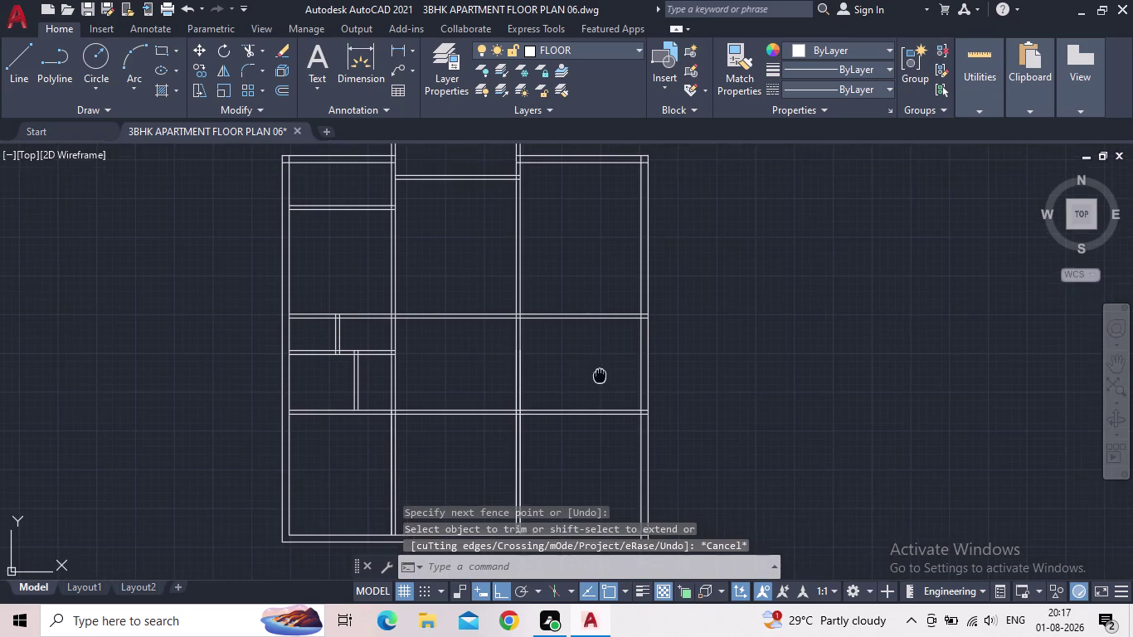
middle_drag(604, 381, 620, 388)
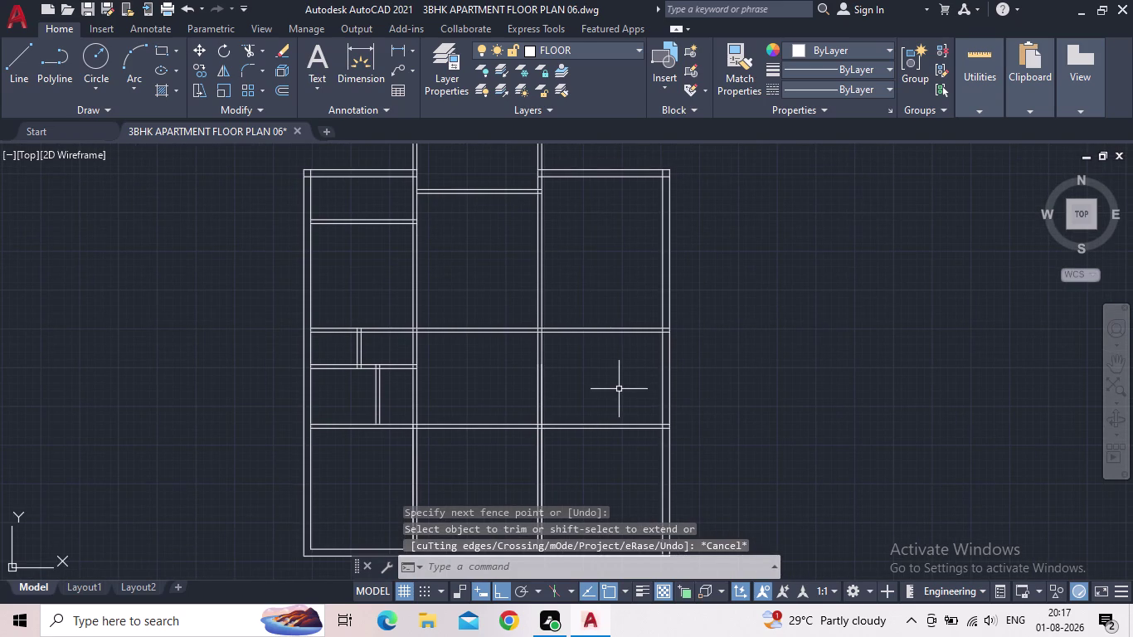
key(o)
key(Return)
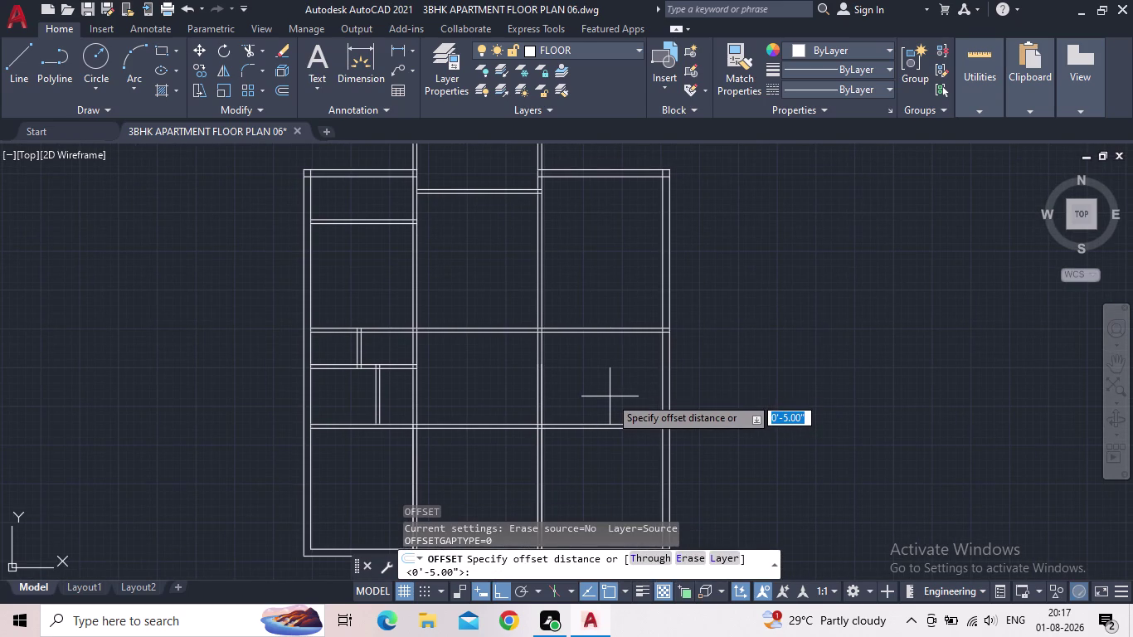
Offset the lower hall wall line 4'9" upward.
text(4')
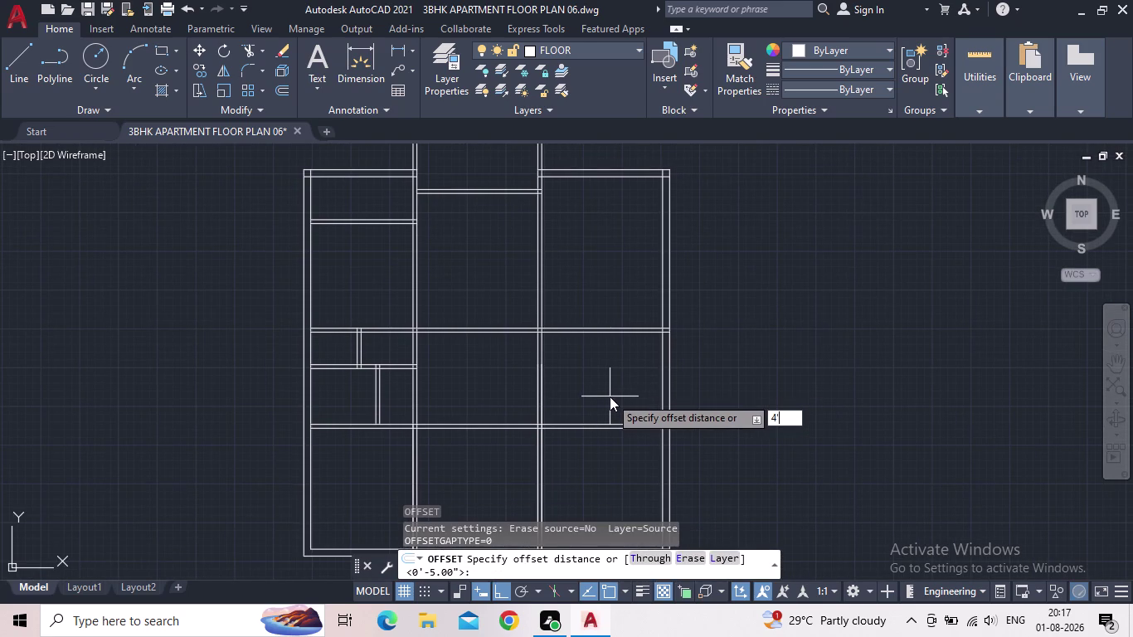
text(9")
key(Return)
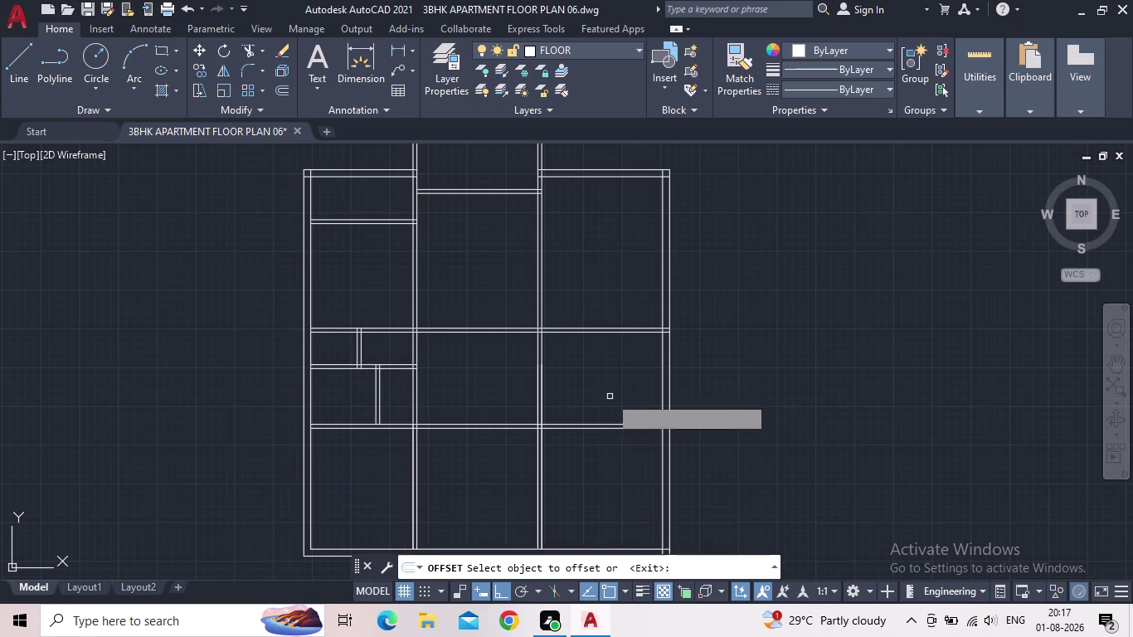
scroll(up, 3)
click(582, 418)
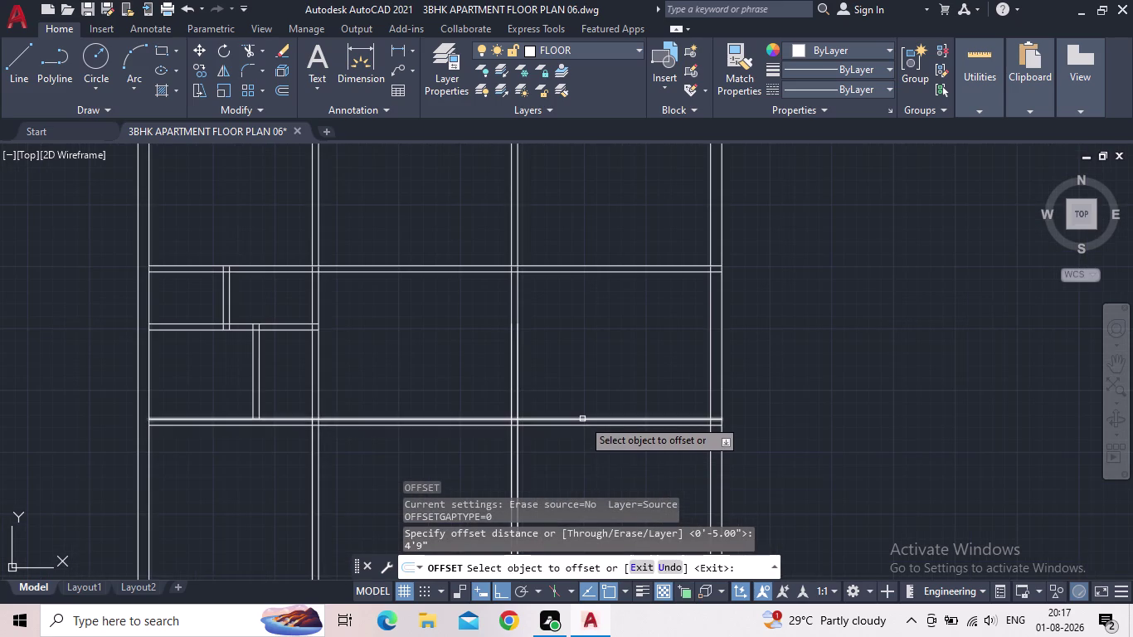
click(594, 374)
key(Escape)
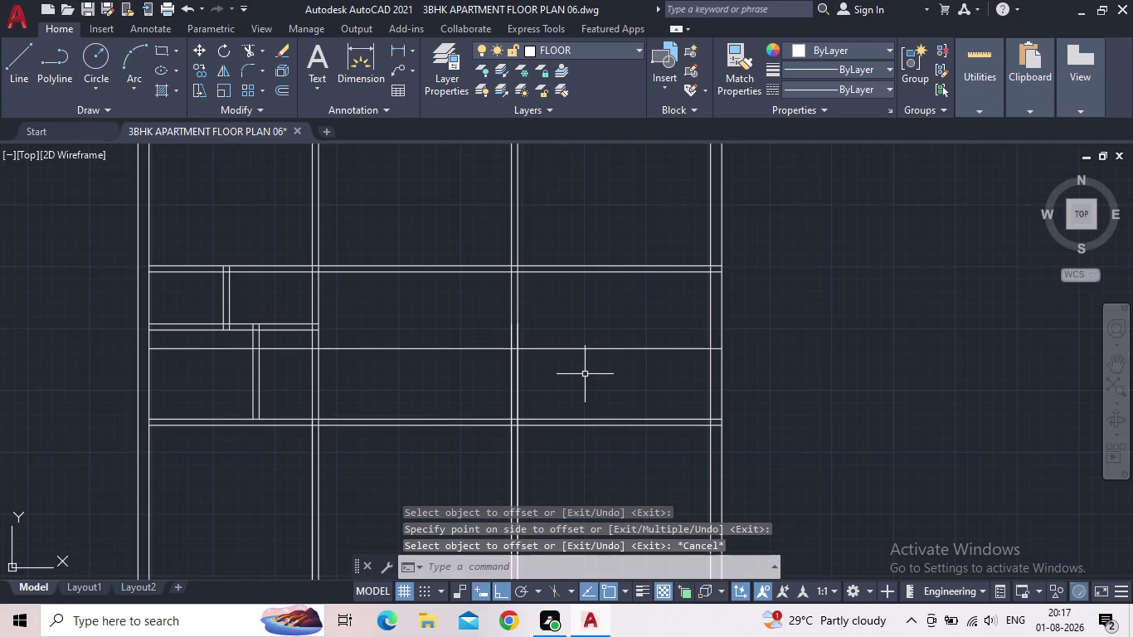
Offset the new line 5" to give the wall its thickness.
key(o)
key(Return)
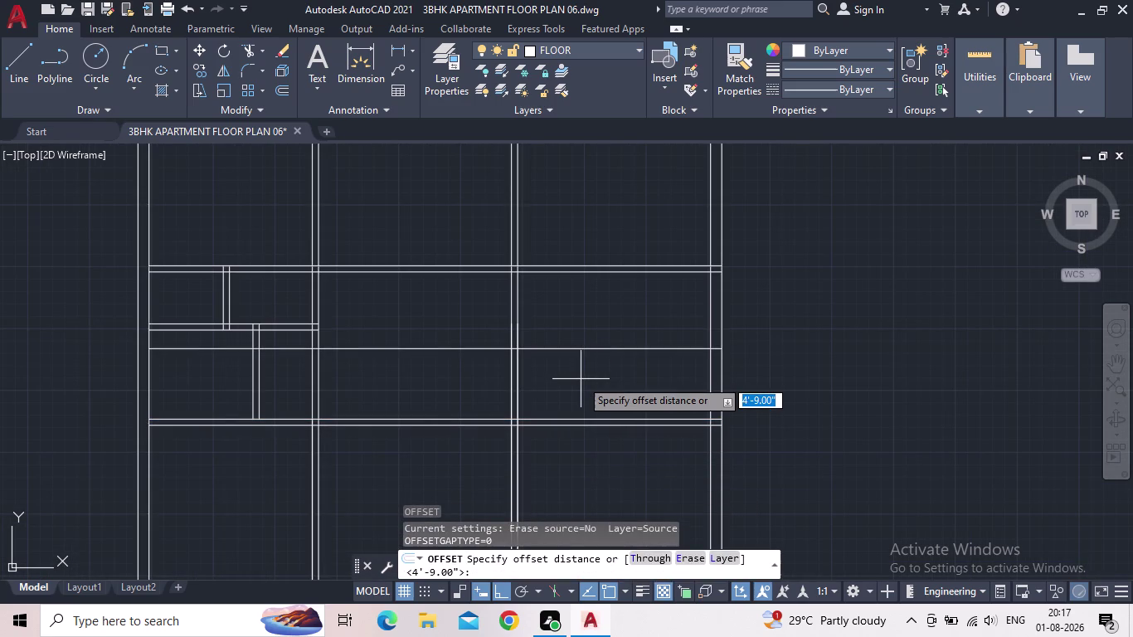
text(5)
text(")
key(Return)
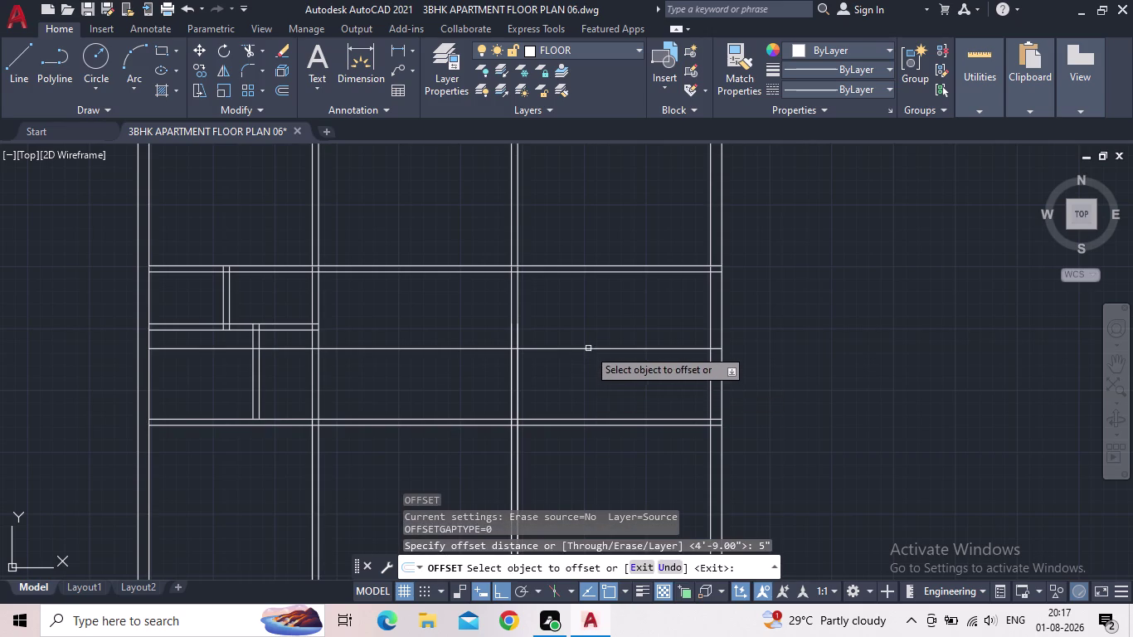
click(589, 348)
click(591, 314)
key(Escape)
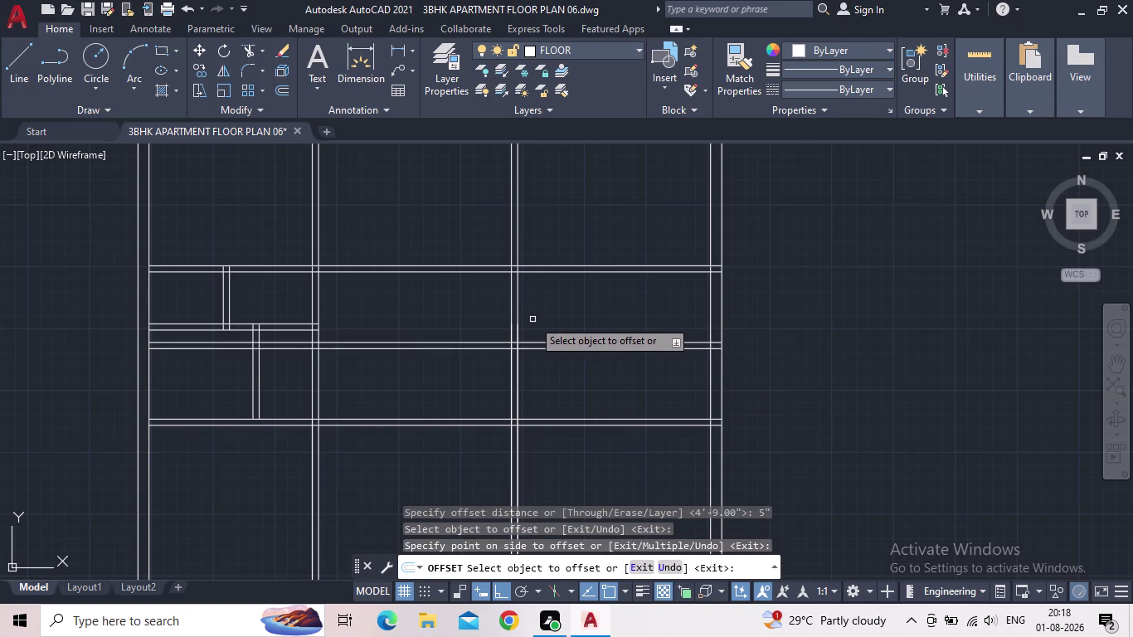
middle_drag(530, 324, 517, 409)
scroll(up, 3)
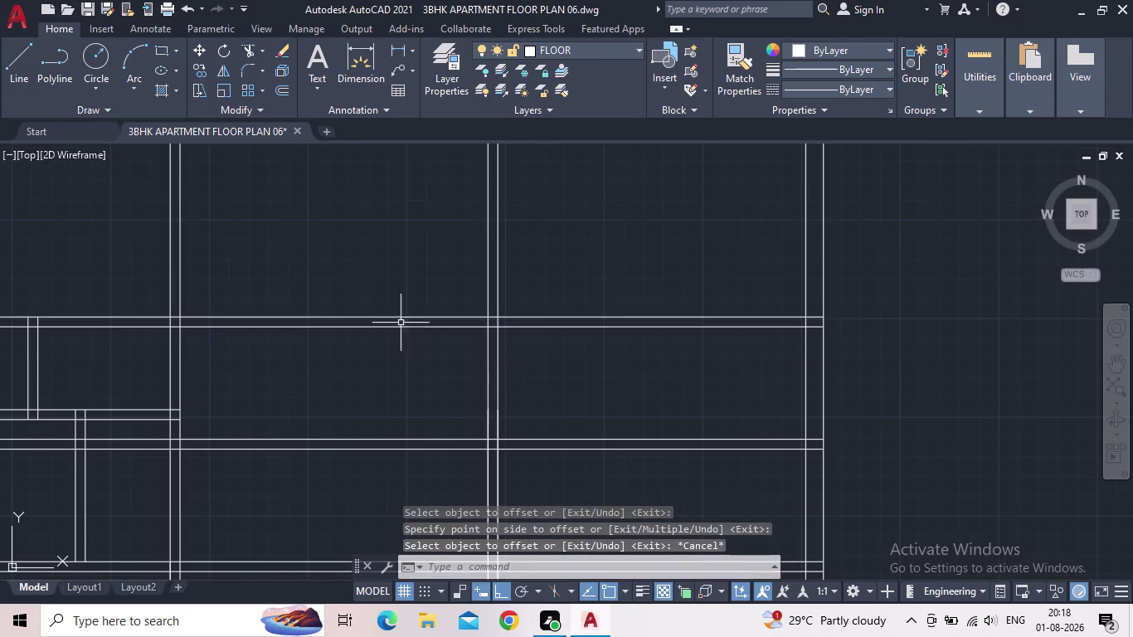
click(394, 46)
scroll(up, 3)
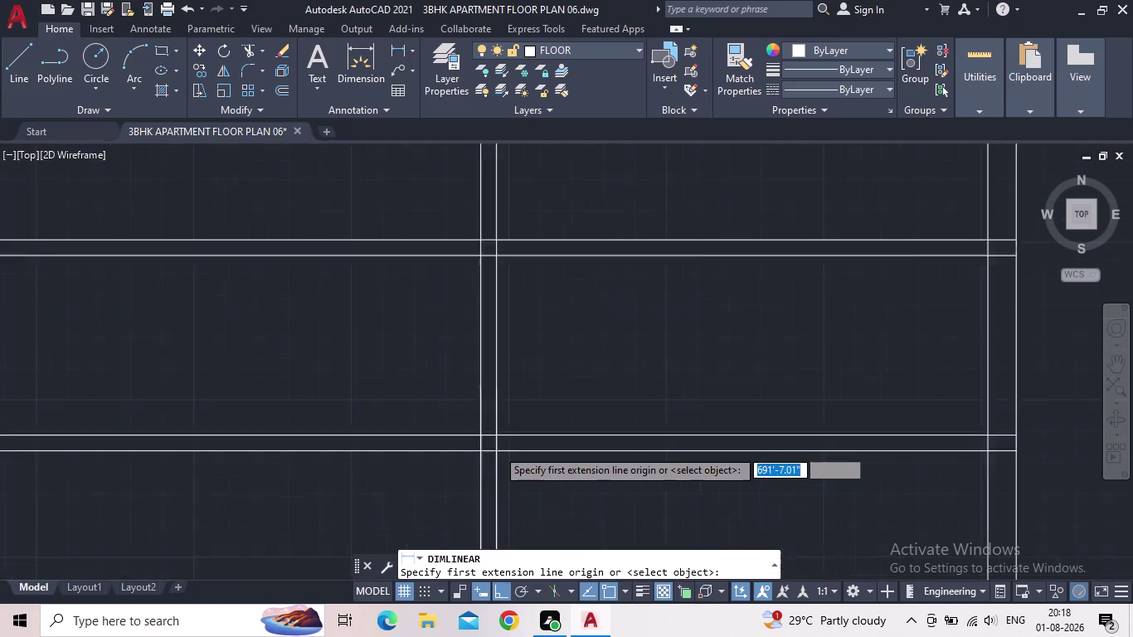
click(499, 431)
middle_drag(529, 307, 554, 372)
scroll(down, 3)
click(534, 267)
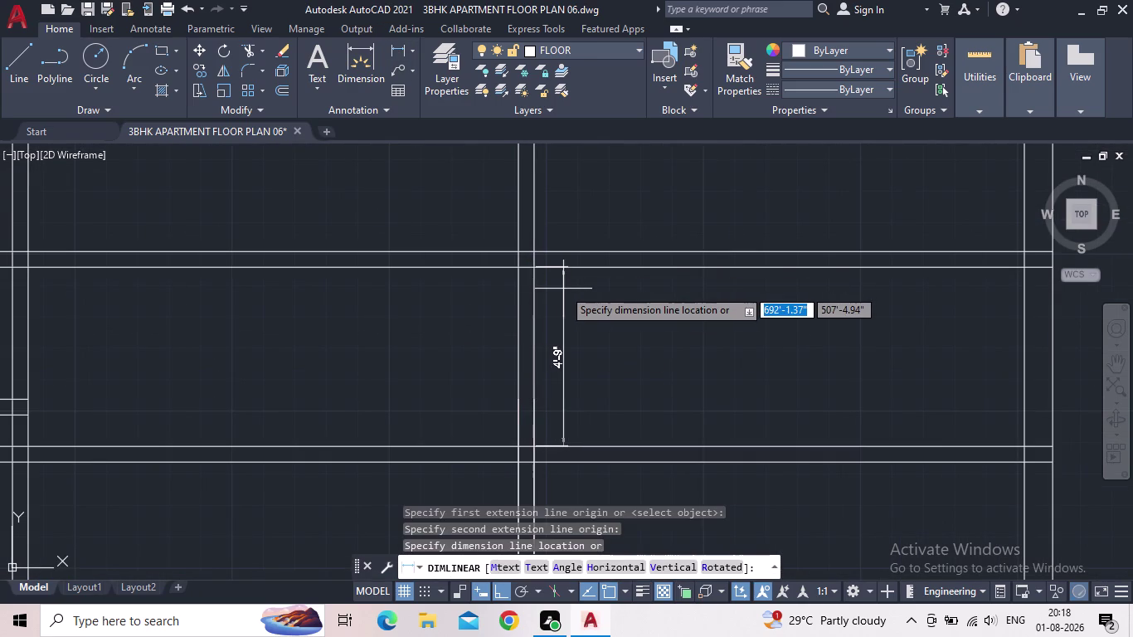
key(Escape)
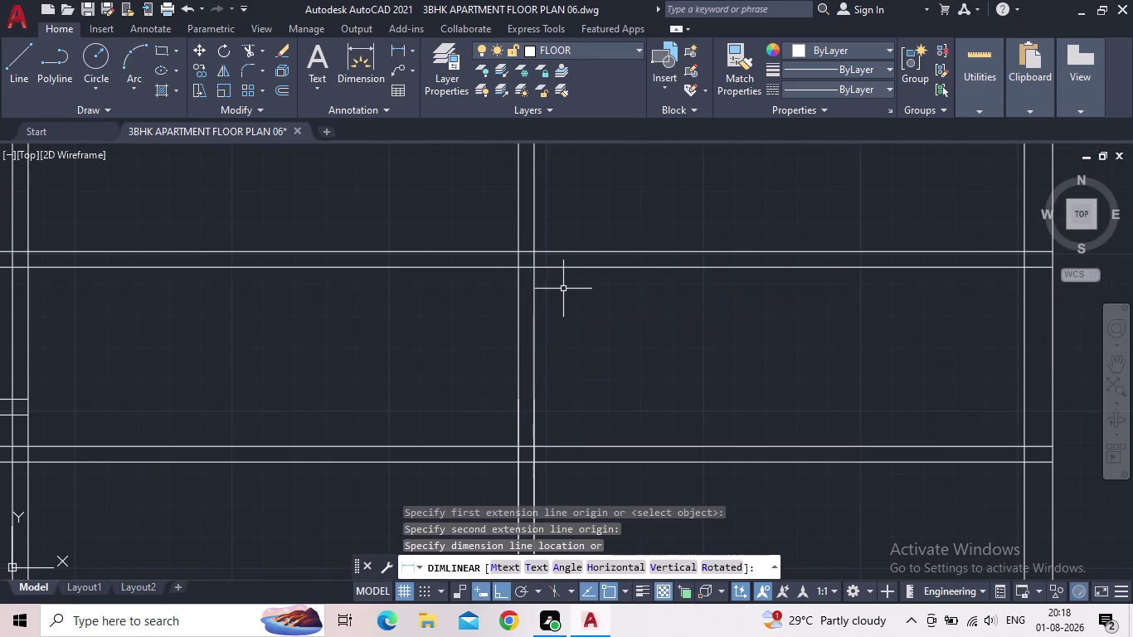
scroll(down, 3)
middle_drag(579, 316, 582, 335)
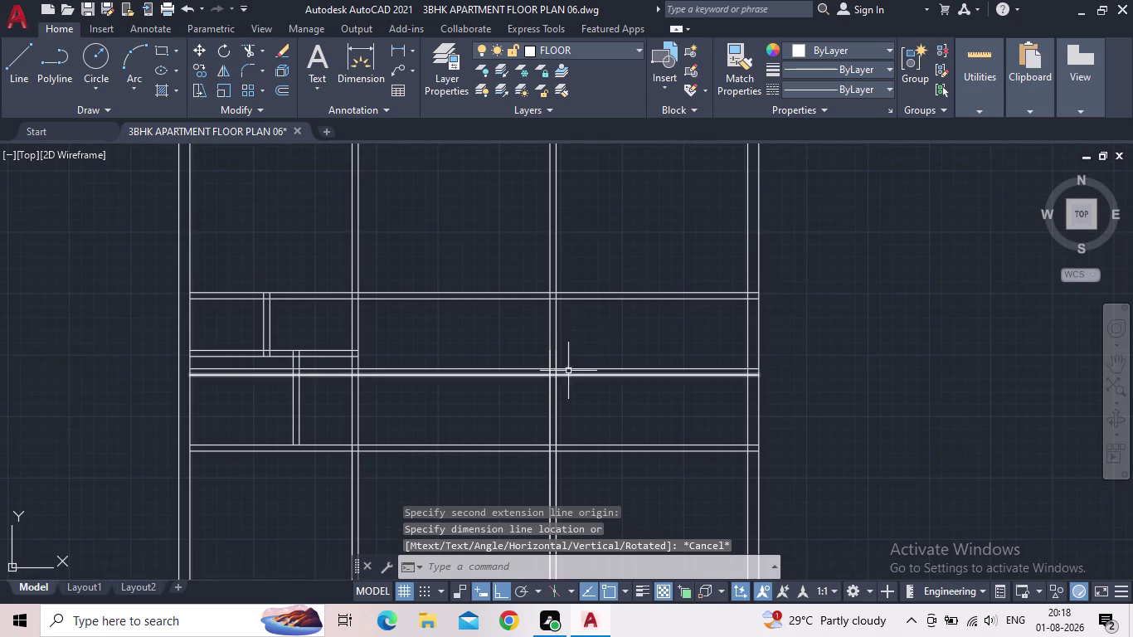
scroll(down, 3)
key(t)
Fence-trim the horizontal wall lines across the central hall.
key(r)
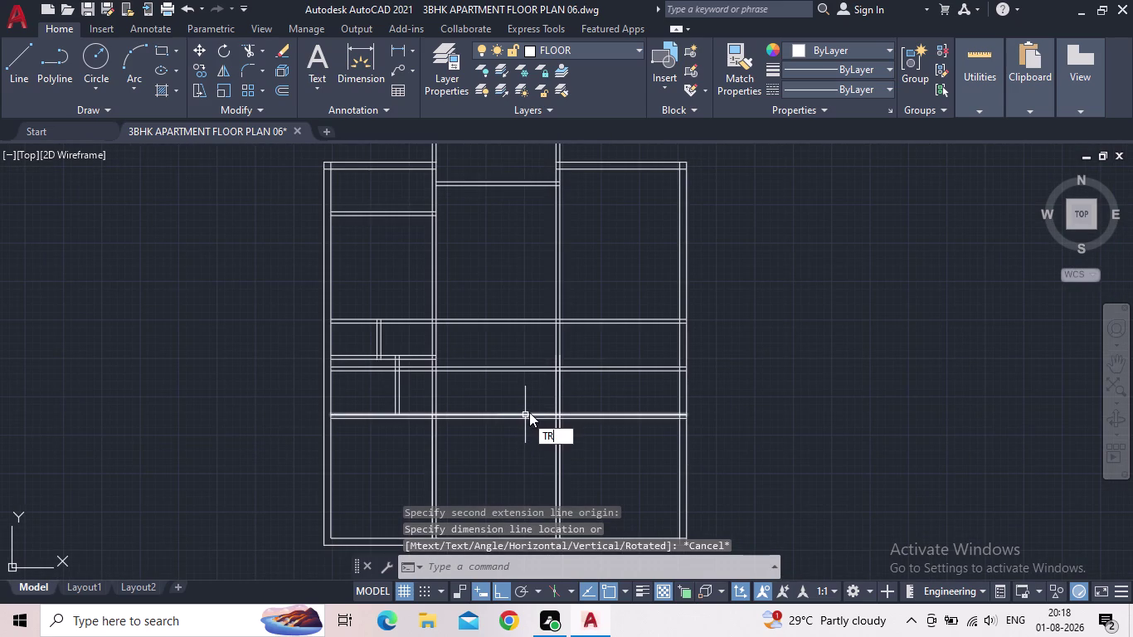
key(Return)
click(528, 437)
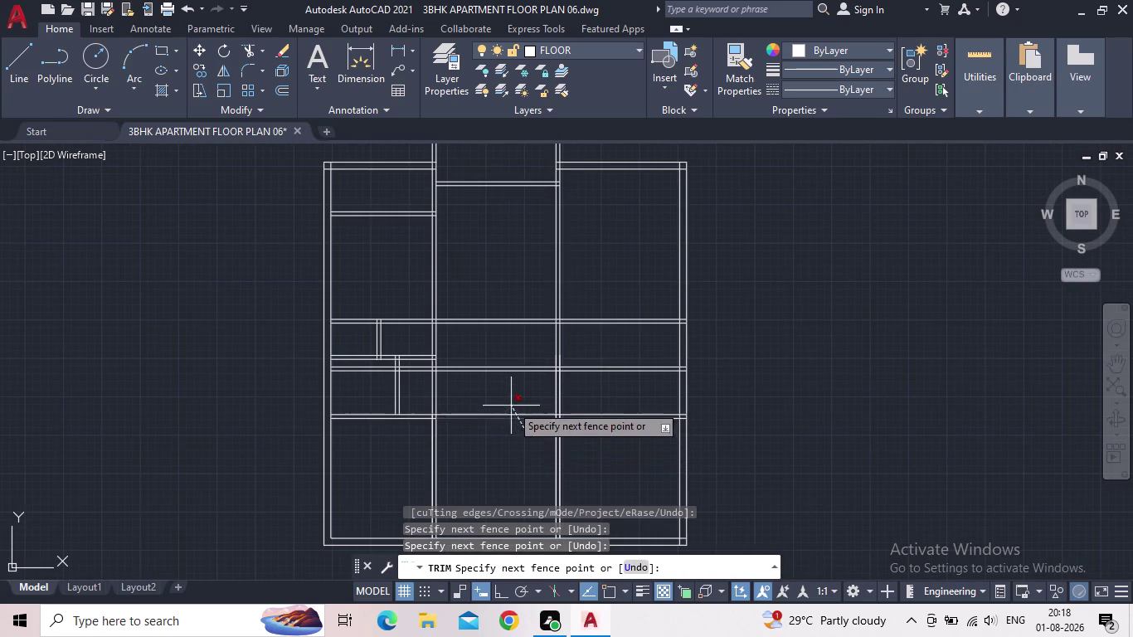
click(494, 356)
key(Escape)
Window-select and delete the two leftover wall fragments, then recenter the plan.
scroll(up, 3)
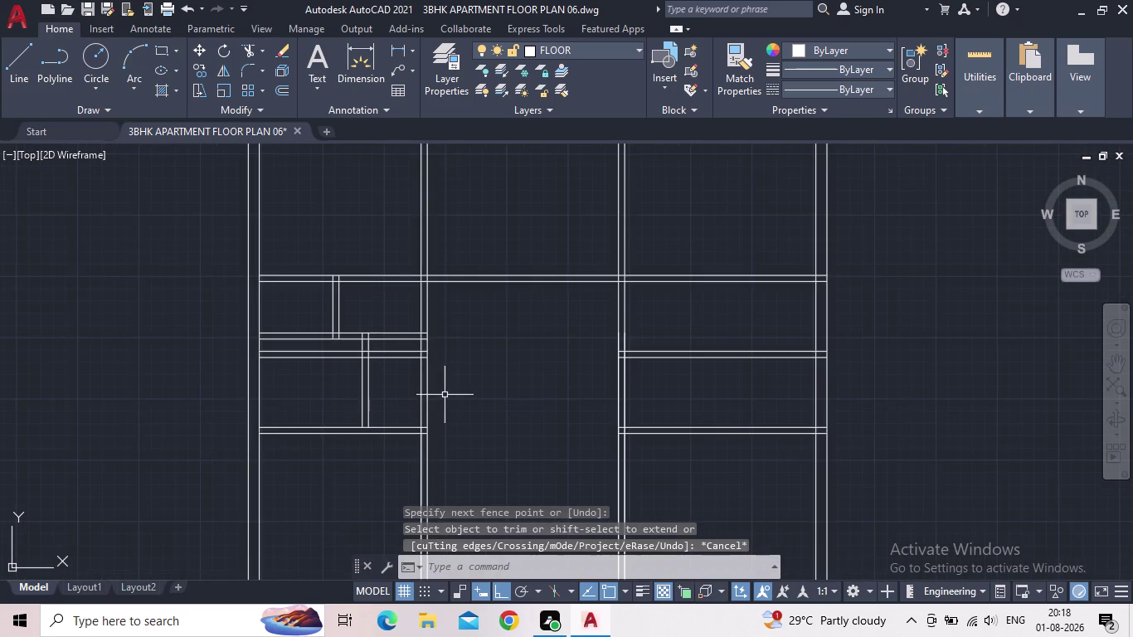
scroll(up, 3)
click(389, 360)
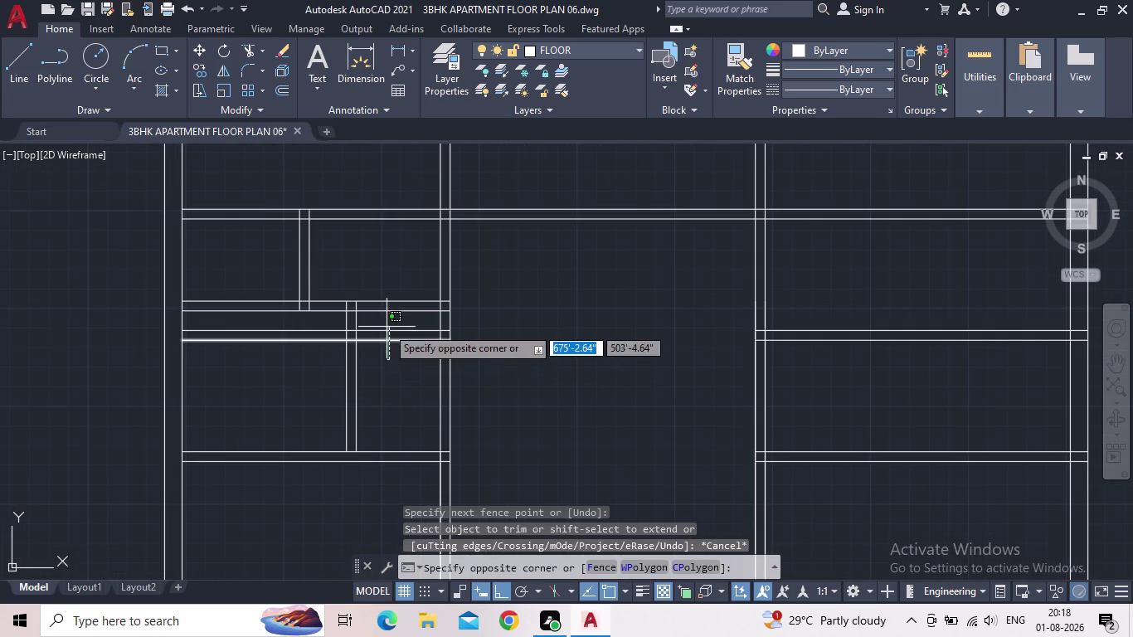
click(385, 324)
key(Delete)
scroll(down, 3)
middle_click(407, 383)
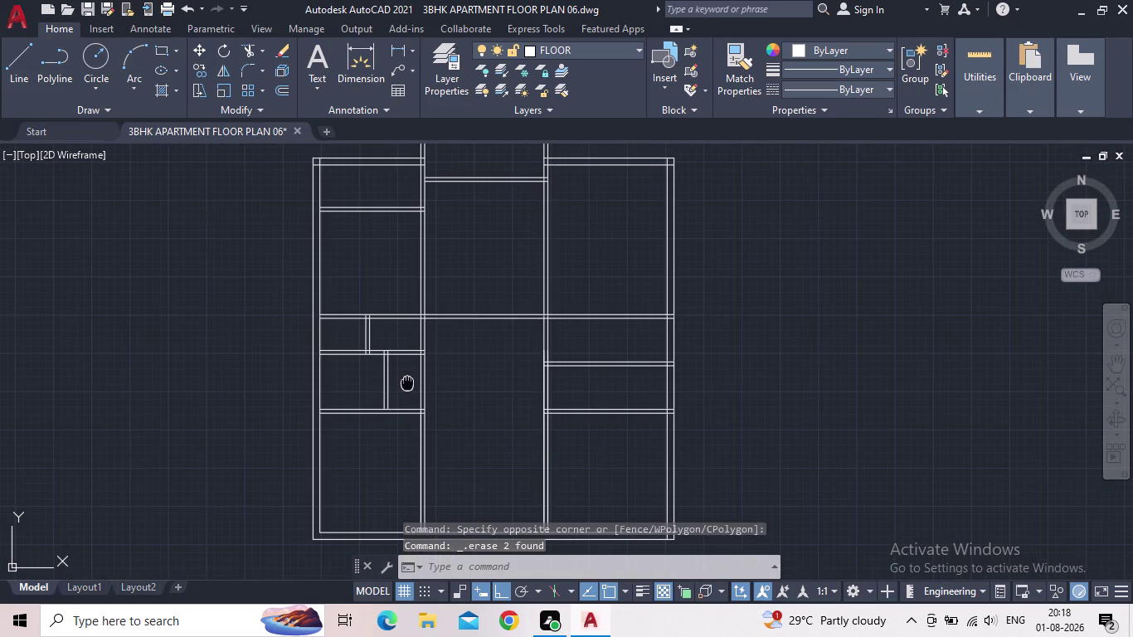
scroll(down, 3)
middle_drag(479, 384, 472, 401)
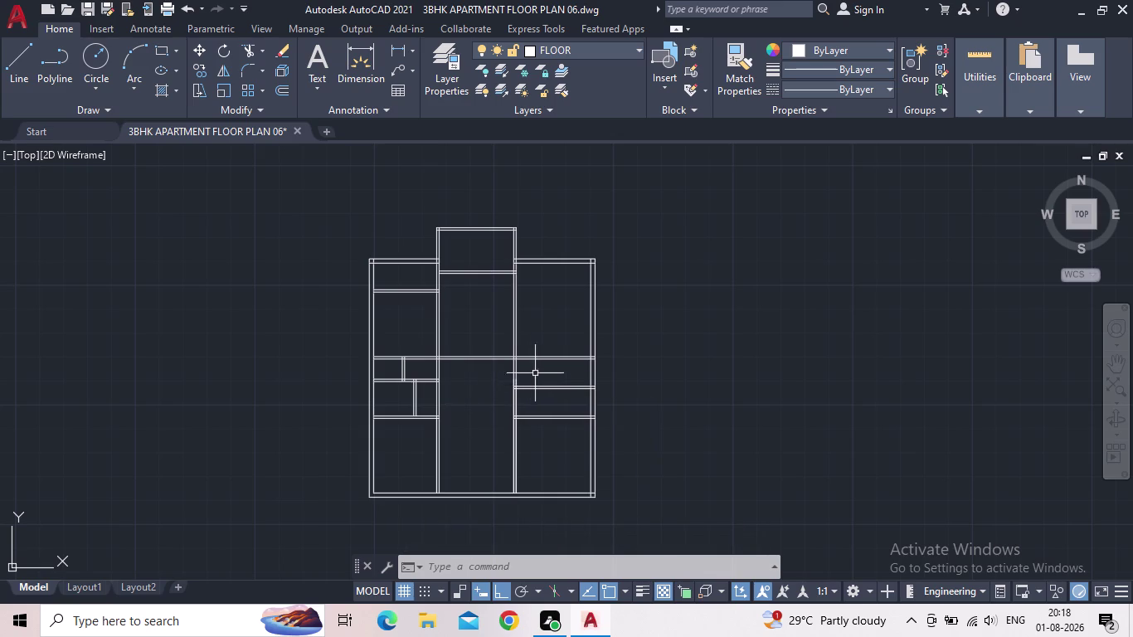
scroll(up, 3)
Attempt an 8'6" offset, which fails and is cancelled.
key(o)
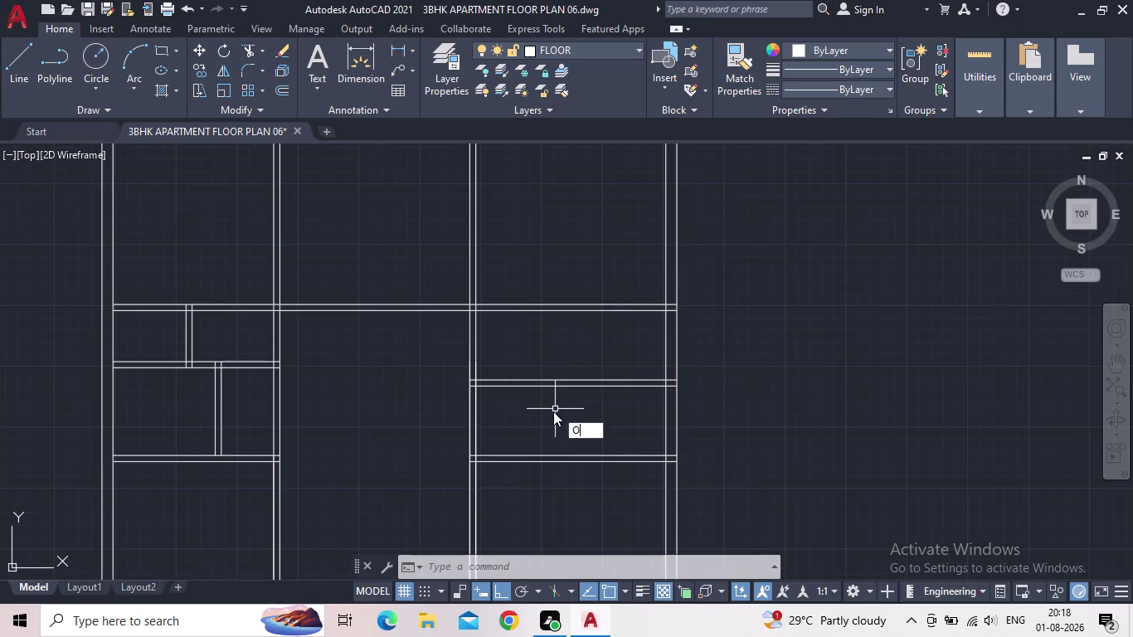
key(Return)
click(554, 415)
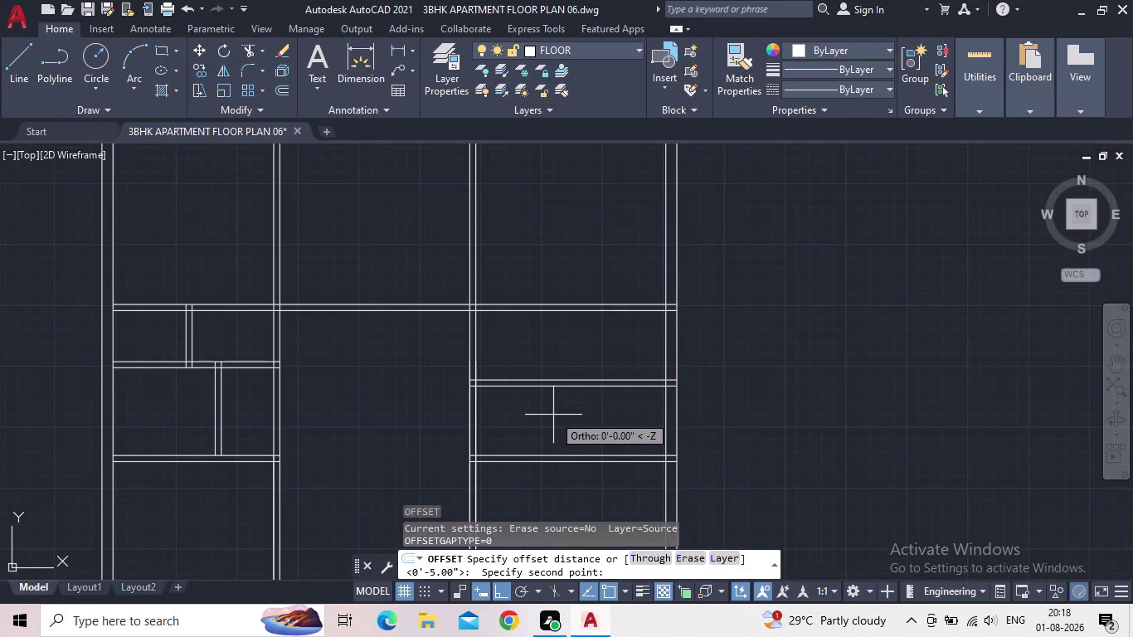
text(8')
text(6")
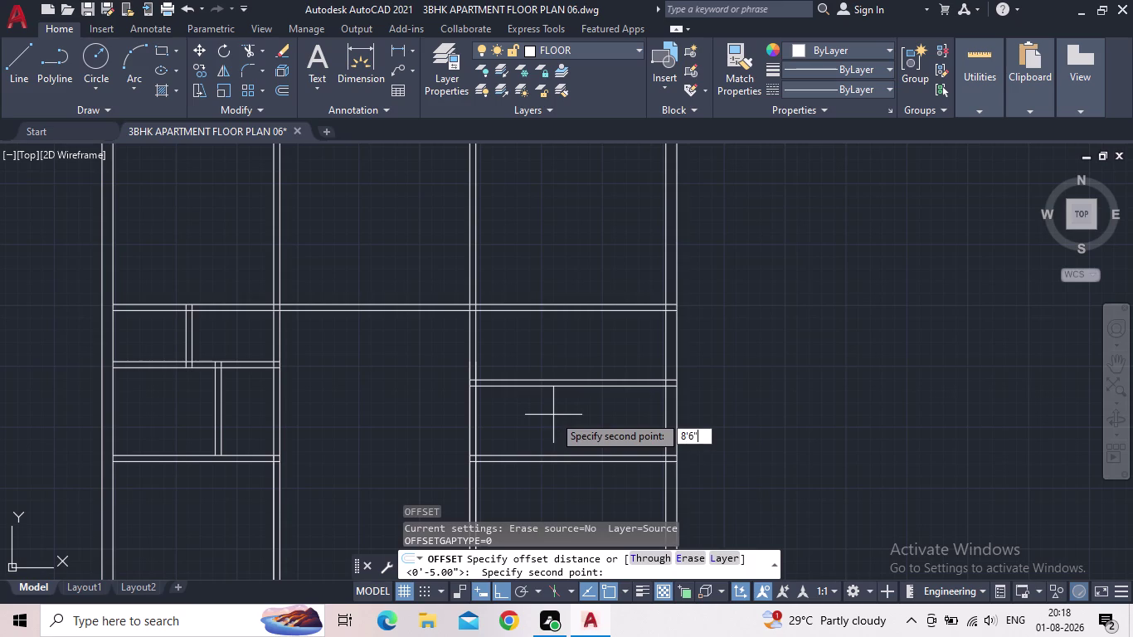
key(Return)
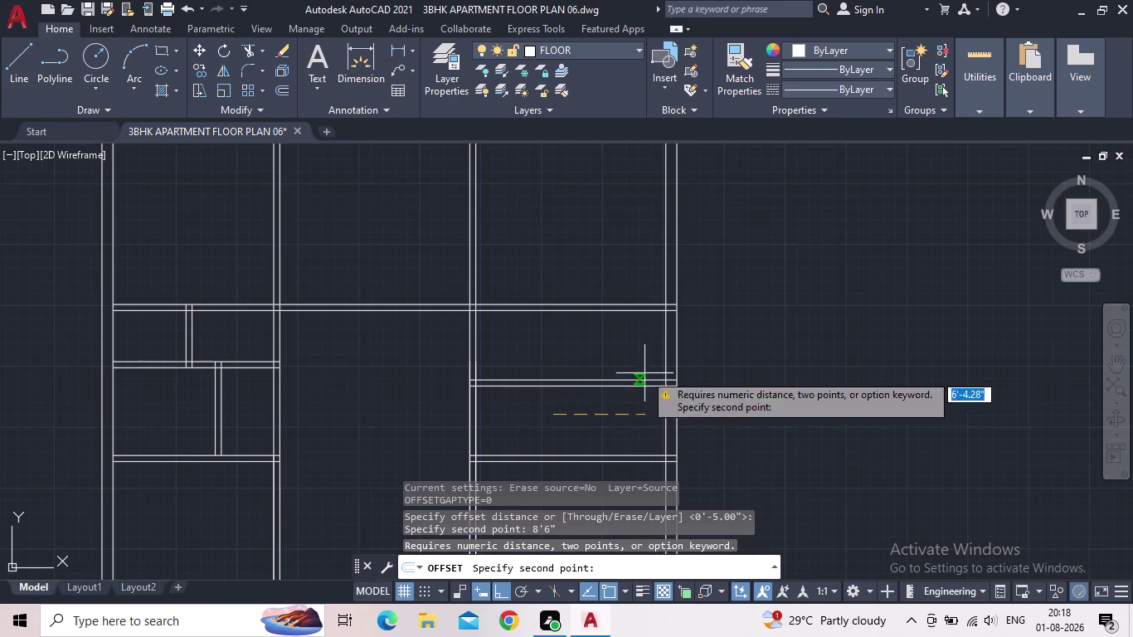
key(Escape)
key(Escape)
Retry the 8'6" offset, which fails again and is cancelled.
key(Escape)
key(o)
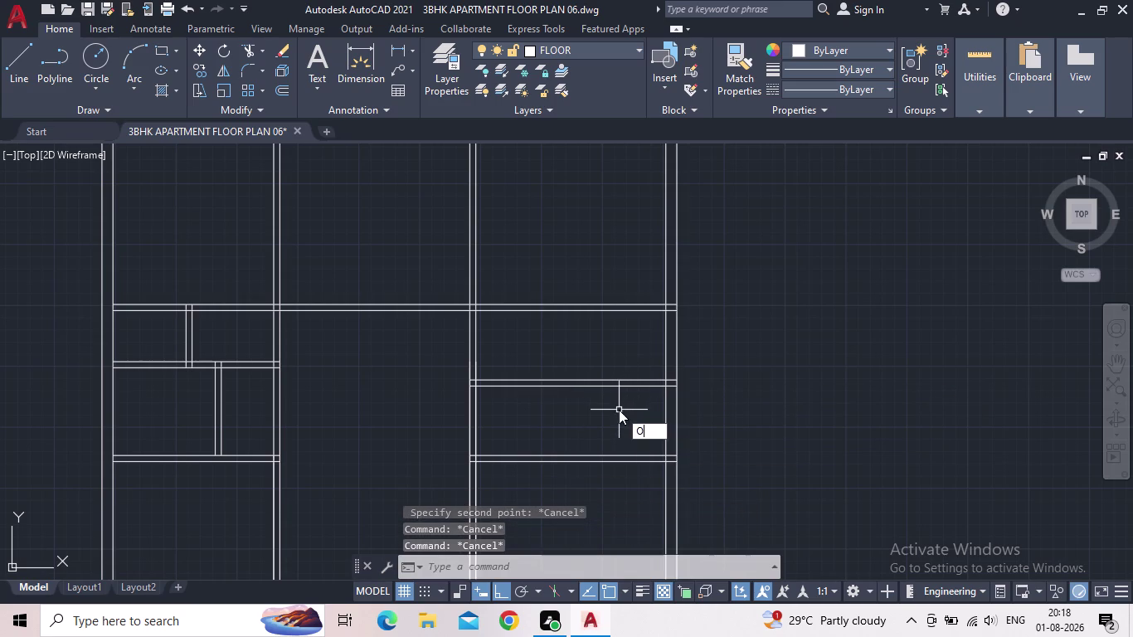
key(Return)
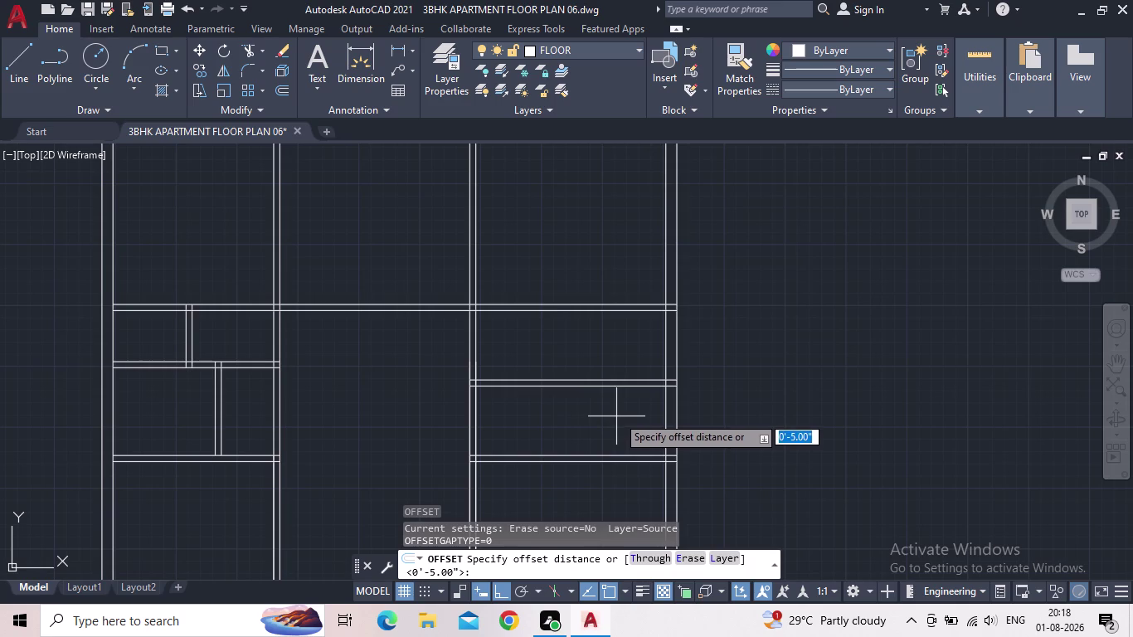
click(890, 420)
text(8')
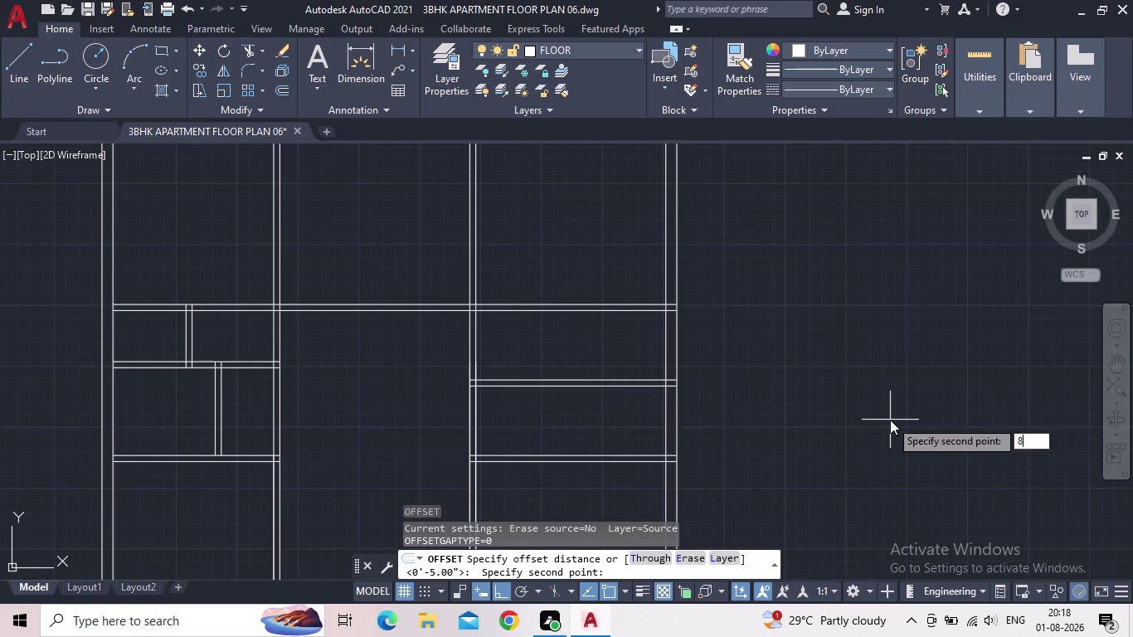
text(6")
key(Return)
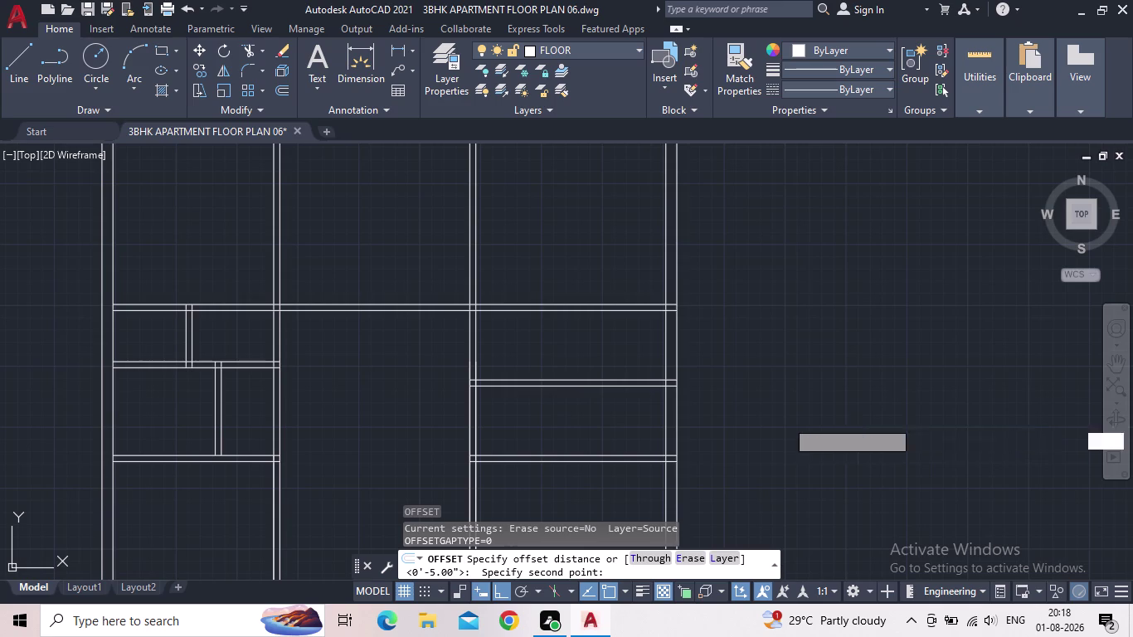
key(Escape)
key(Escape)
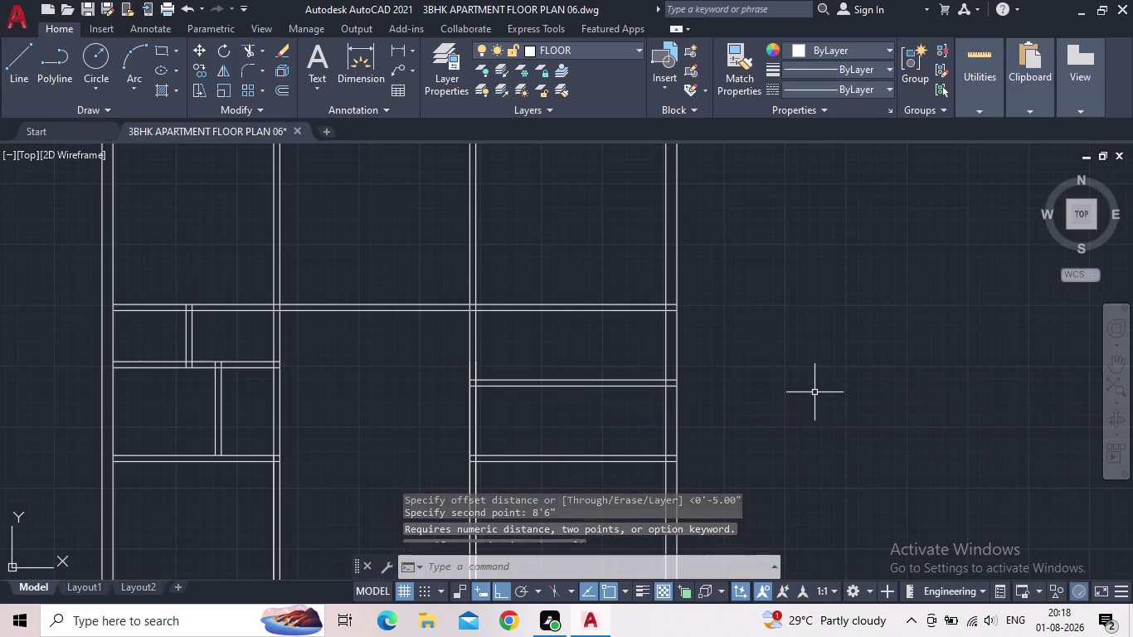
Offset the right outer wall line 8'6" inward toward the hall.
key(o)
key(Return)
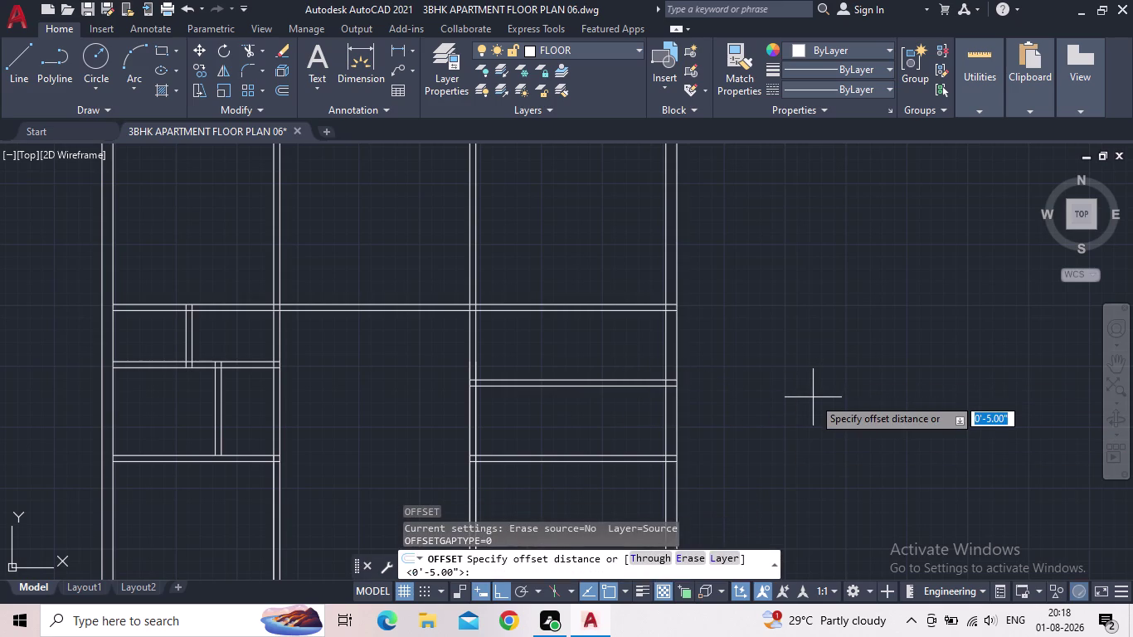
text(8')
key(6)
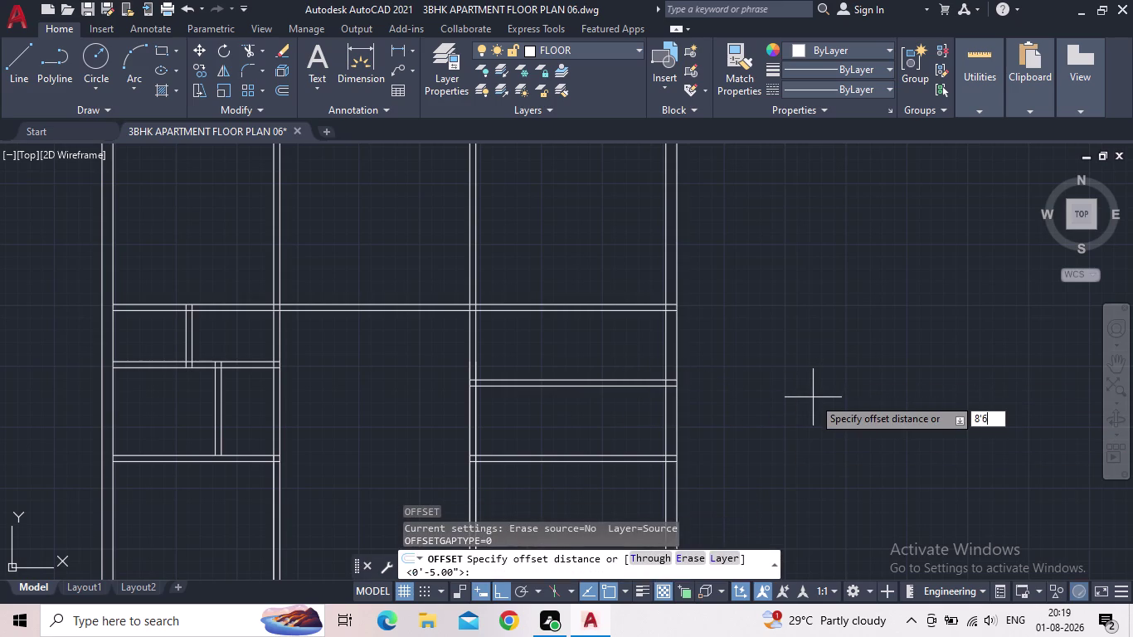
key(shift+quotedbl)
key(Return)
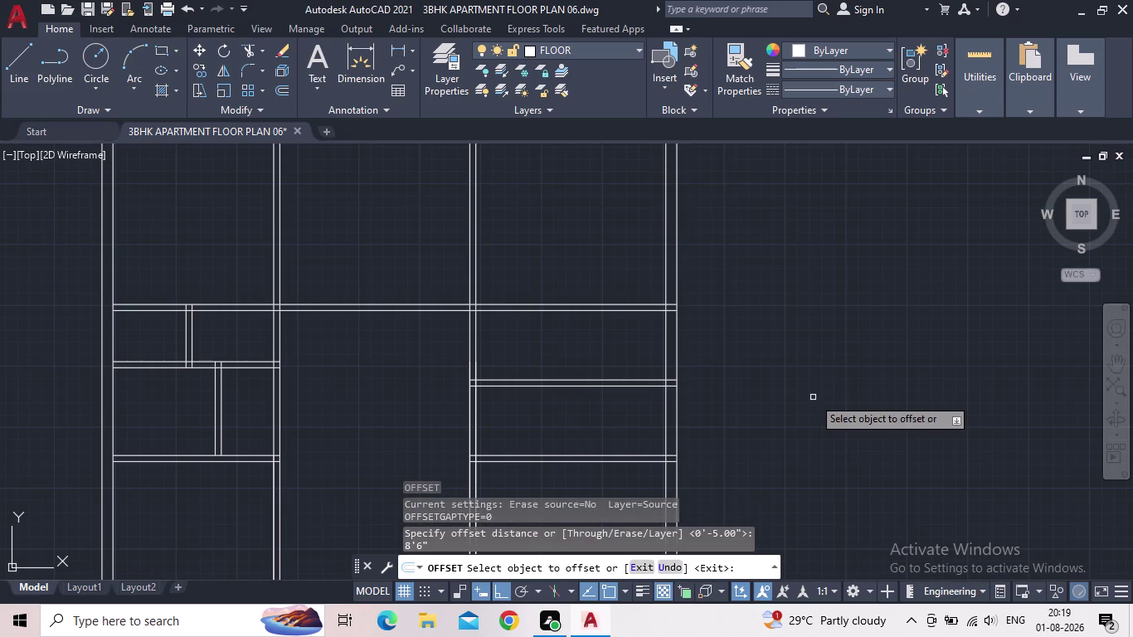
click(667, 356)
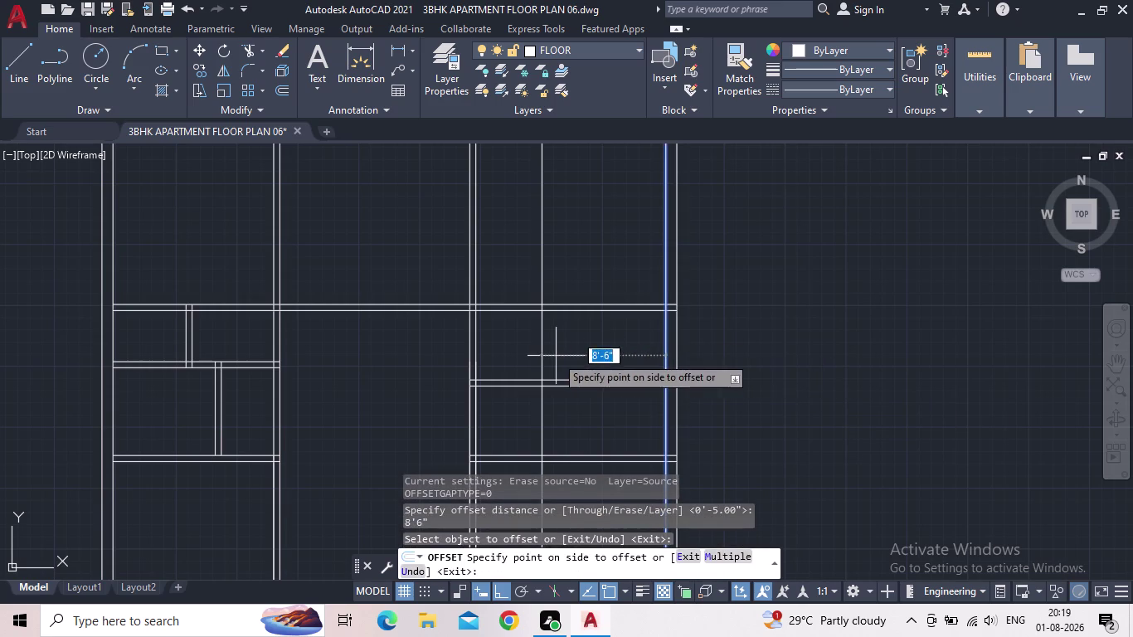
click(556, 356)
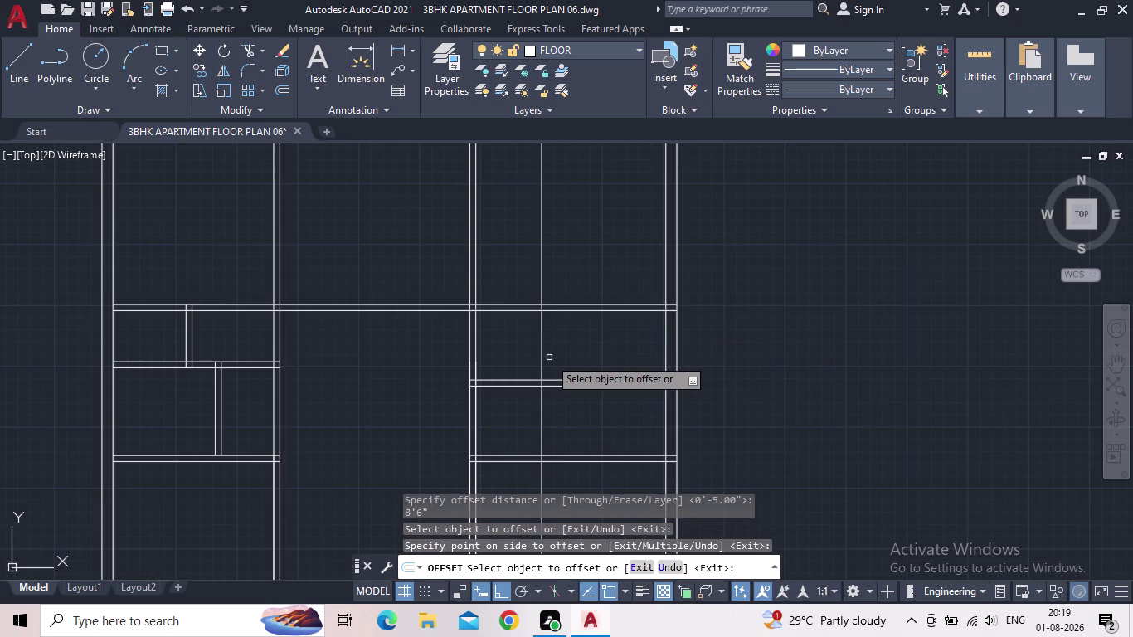
key(Escape)
Offset the new line 5" to give the interior wall its thickness.
key(o)
key(Return)
text(5)
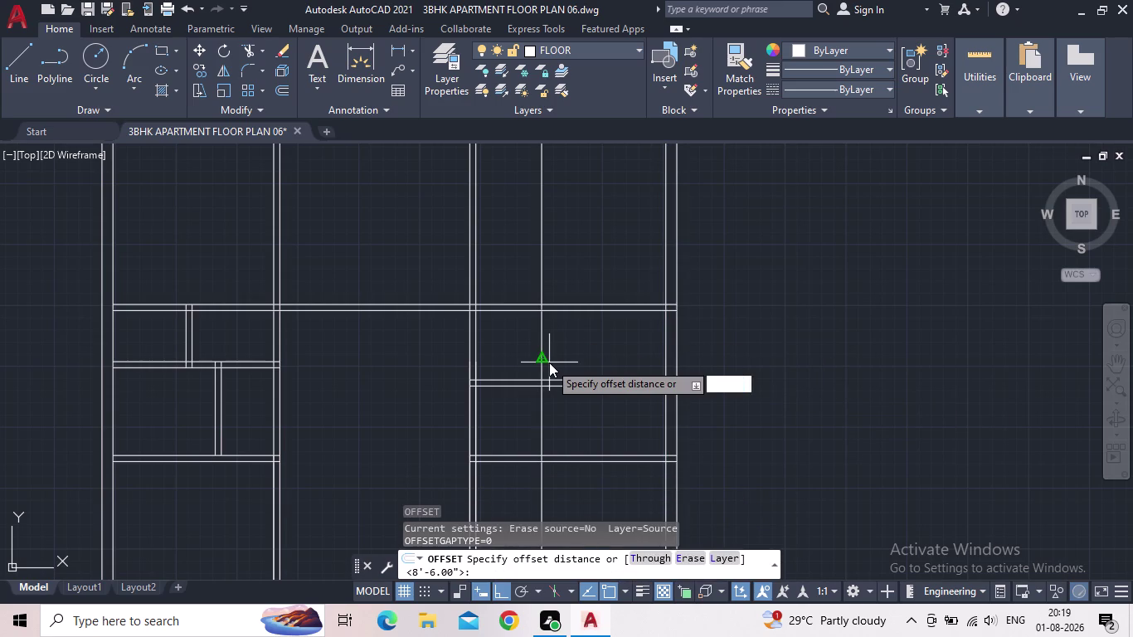
text(")
key(Return)
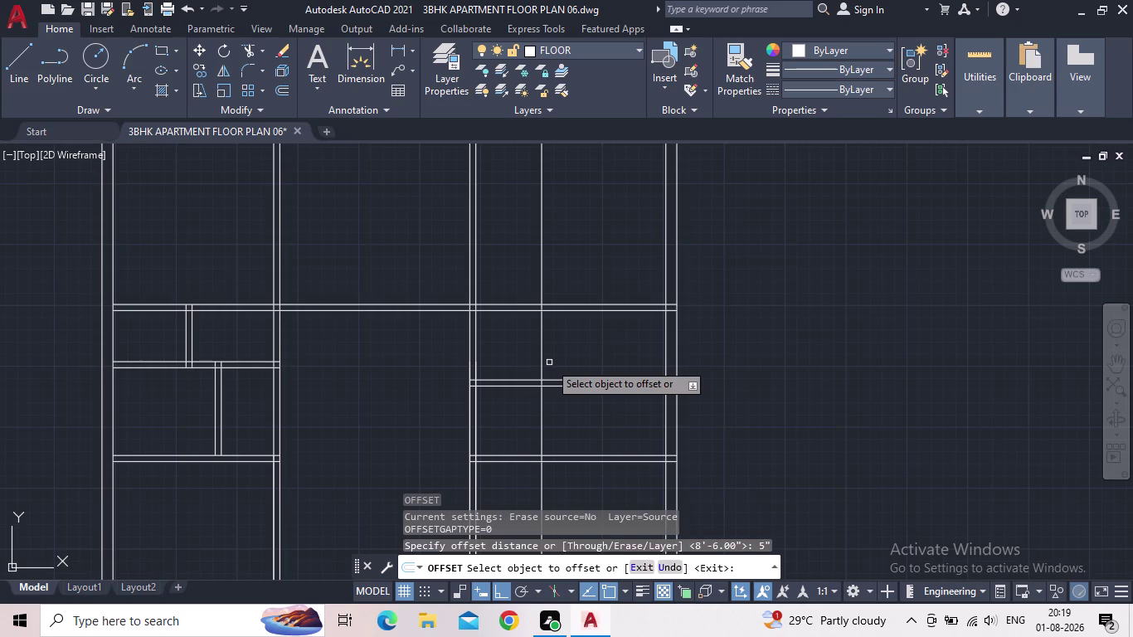
click(543, 357)
click(482, 362)
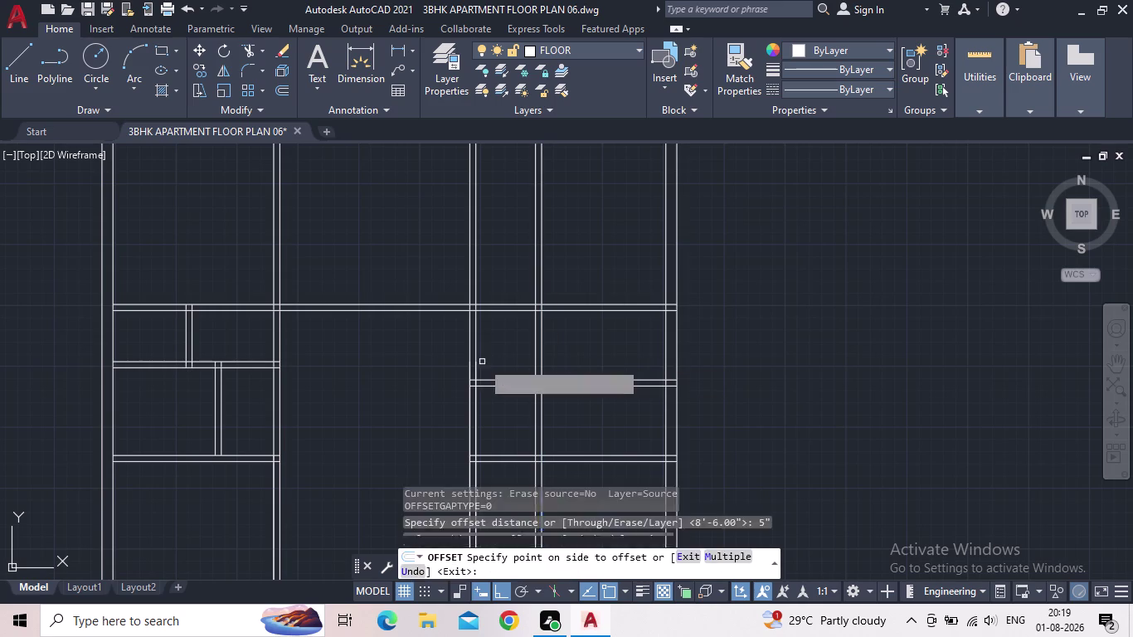
key(Escape)
middle_drag(428, 390, 482, 391)
scroll(down, 3)
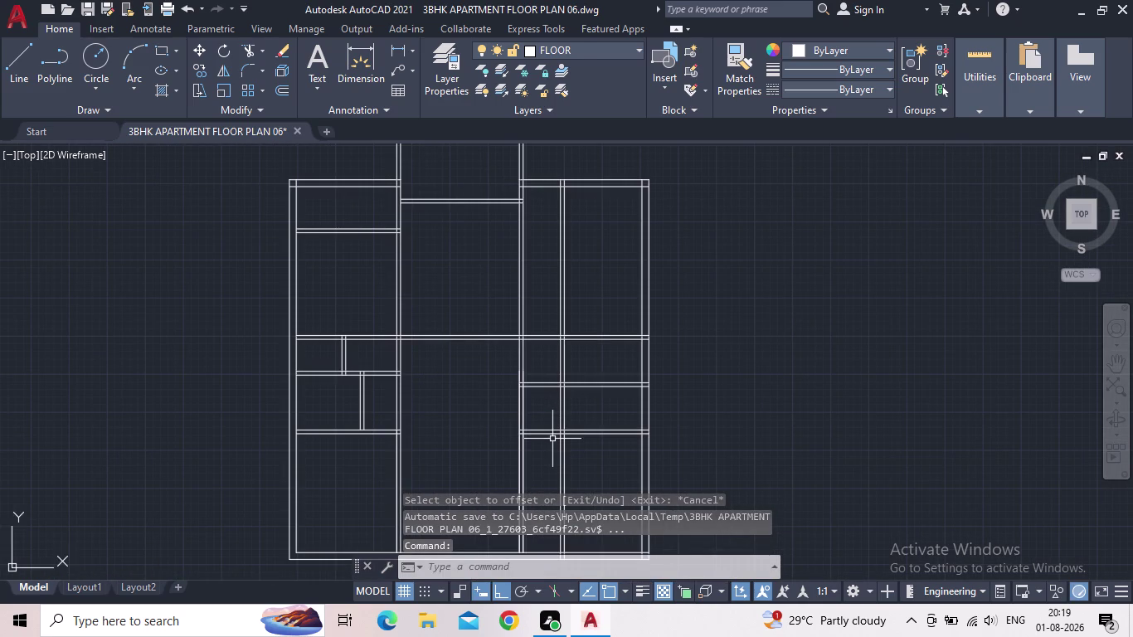
Fence-trim the new vertical wall lines beside the central hall.
key(t)
key(r)
key(Return)
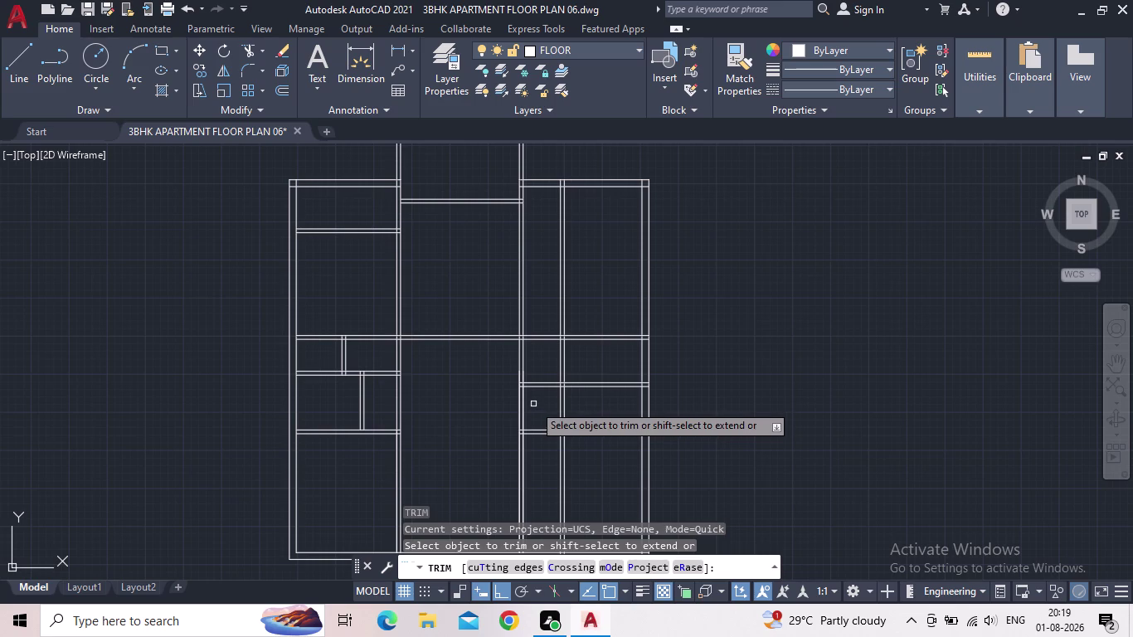
middle_drag(539, 403, 579, 424)
click(581, 422)
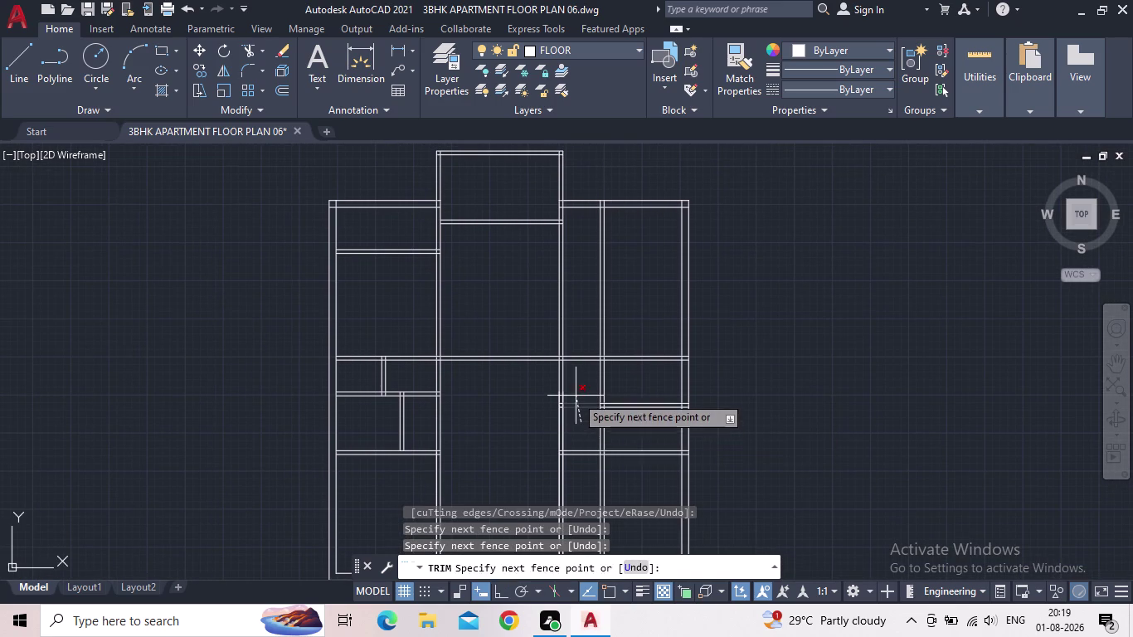
click(576, 395)
drag(583, 464, 583, 449)
click(582, 434)
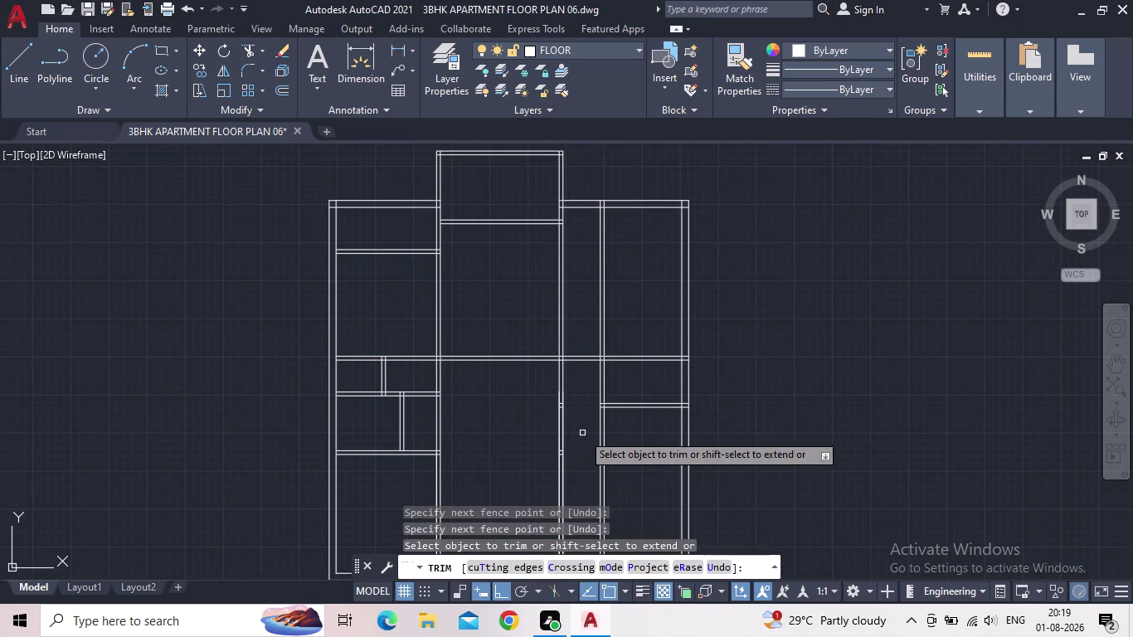
Reframe the floor plan, end the trim and start the EXTEND command.
middle_drag(585, 433, 625, 392)
scroll(down, 3)
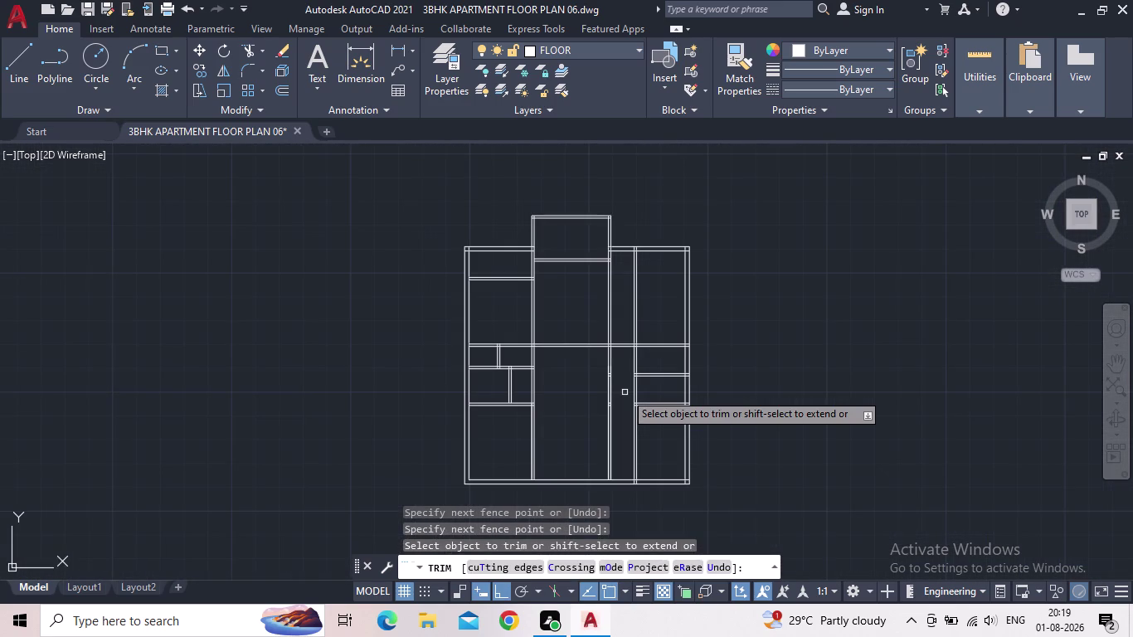
middle_drag(622, 364, 620, 368)
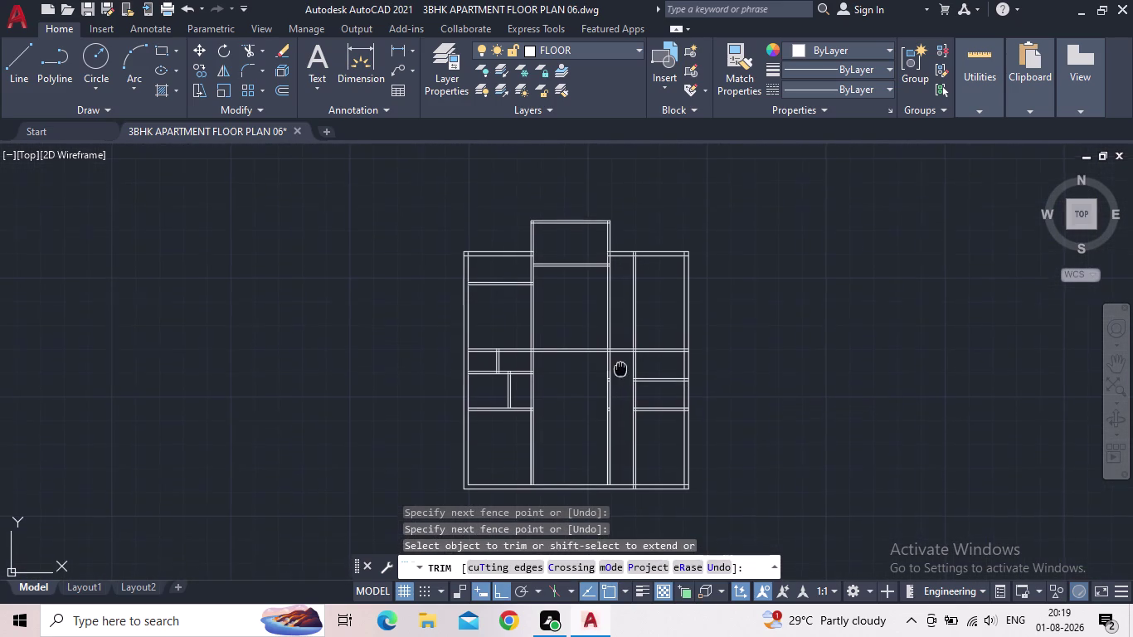
middle_drag(621, 368, 616, 378)
scroll(up, 3)
middle_drag(615, 387, 615, 335)
scroll(down, 3)
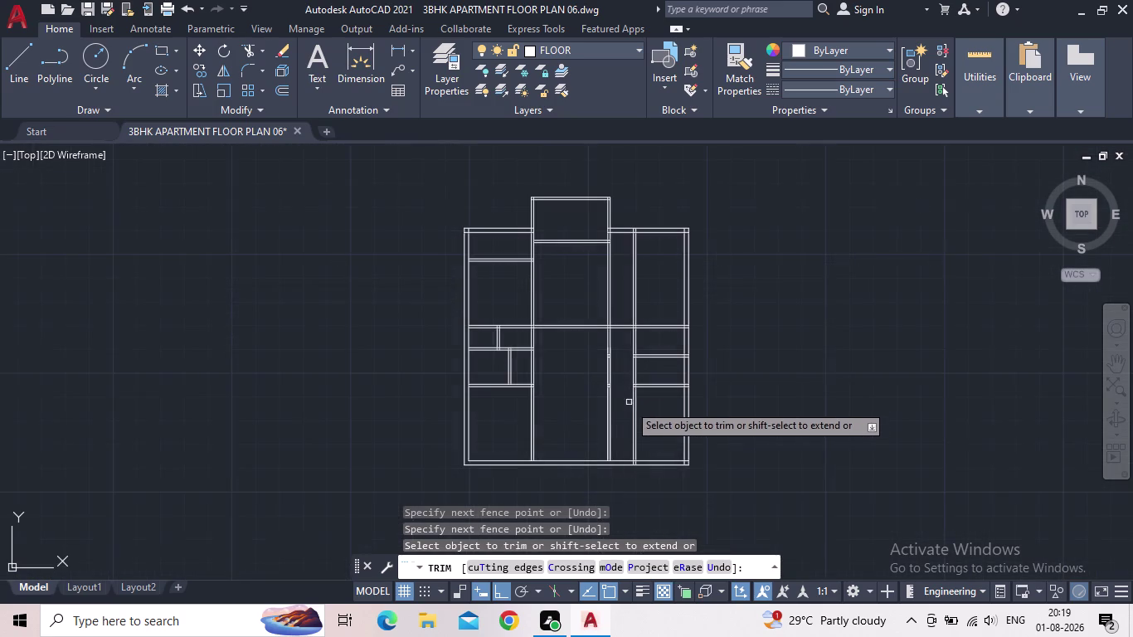
scroll(up, 3)
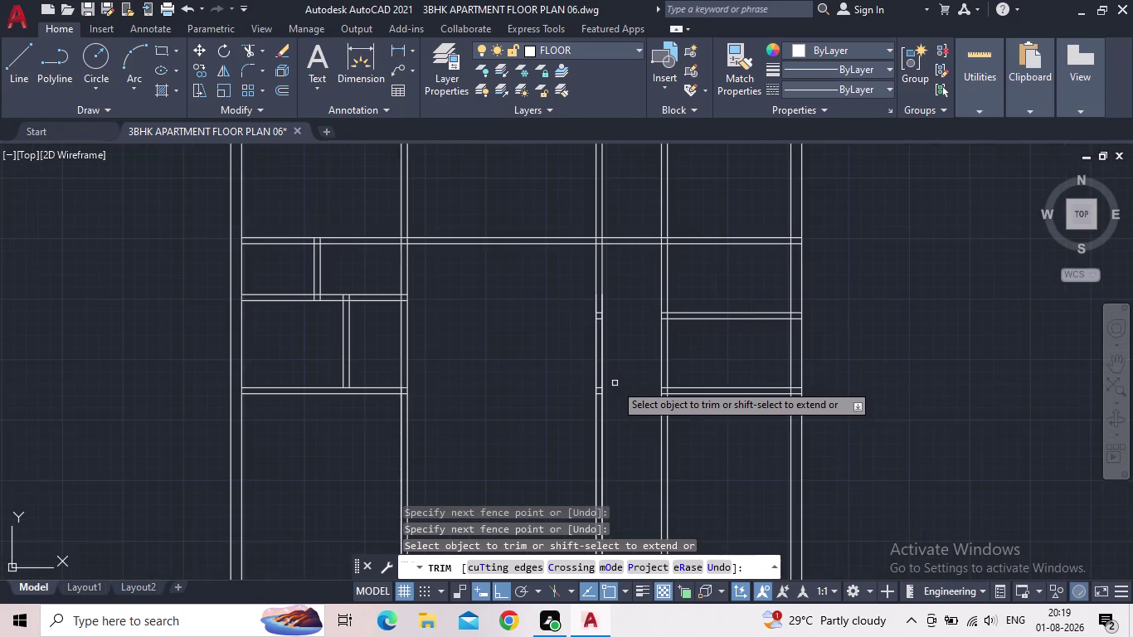
key(Escape)
key(e)
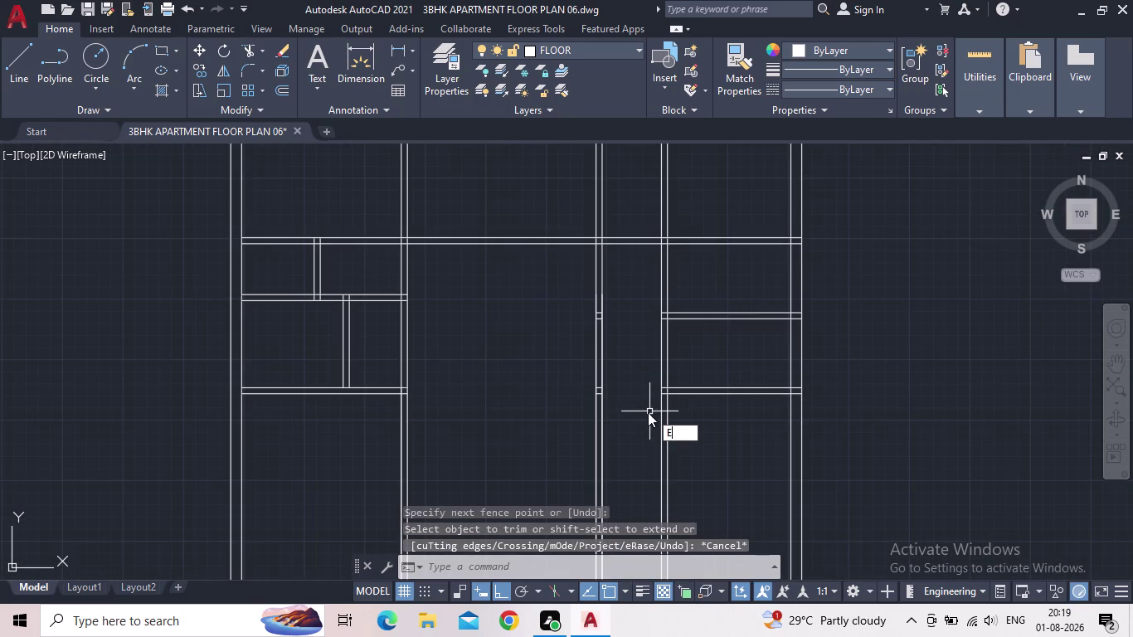
key(x)
key(Return)
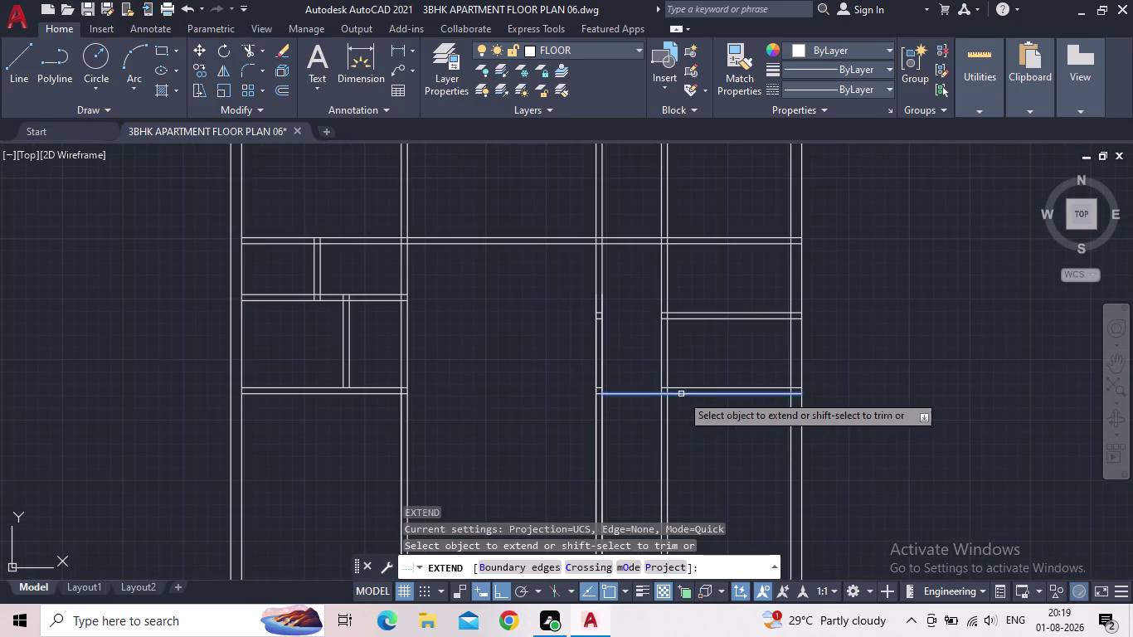
Extend the right room's two lower wall lines to the hall wall, then zoom out.
click(681, 394)
click(683, 386)
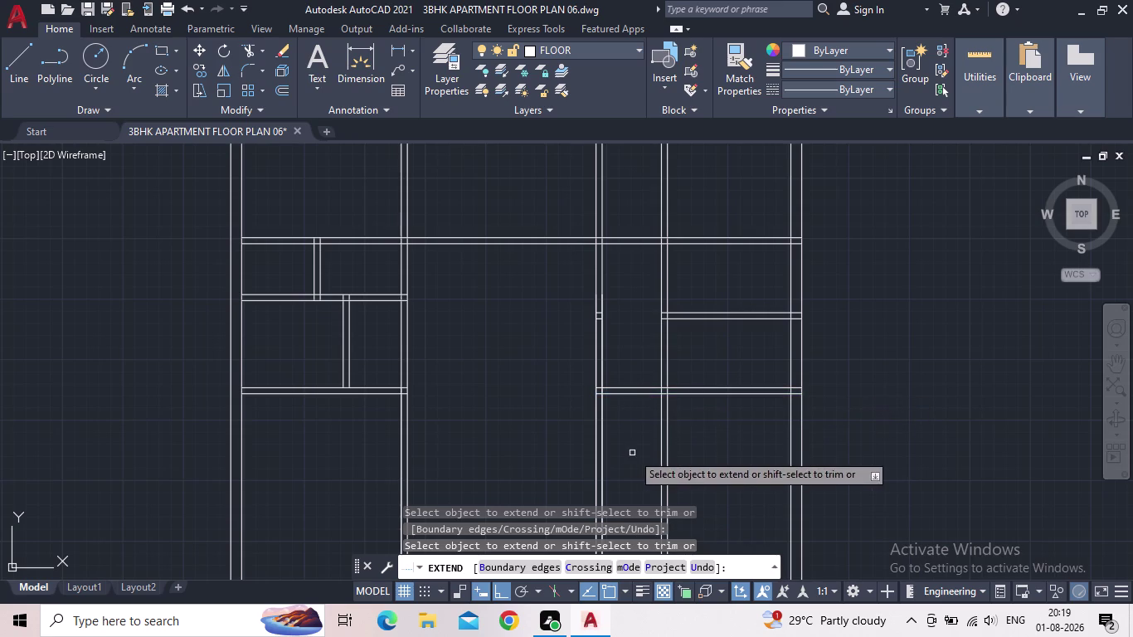
key(Escape)
scroll(down, 3)
middle_drag(636, 454, 691, 457)
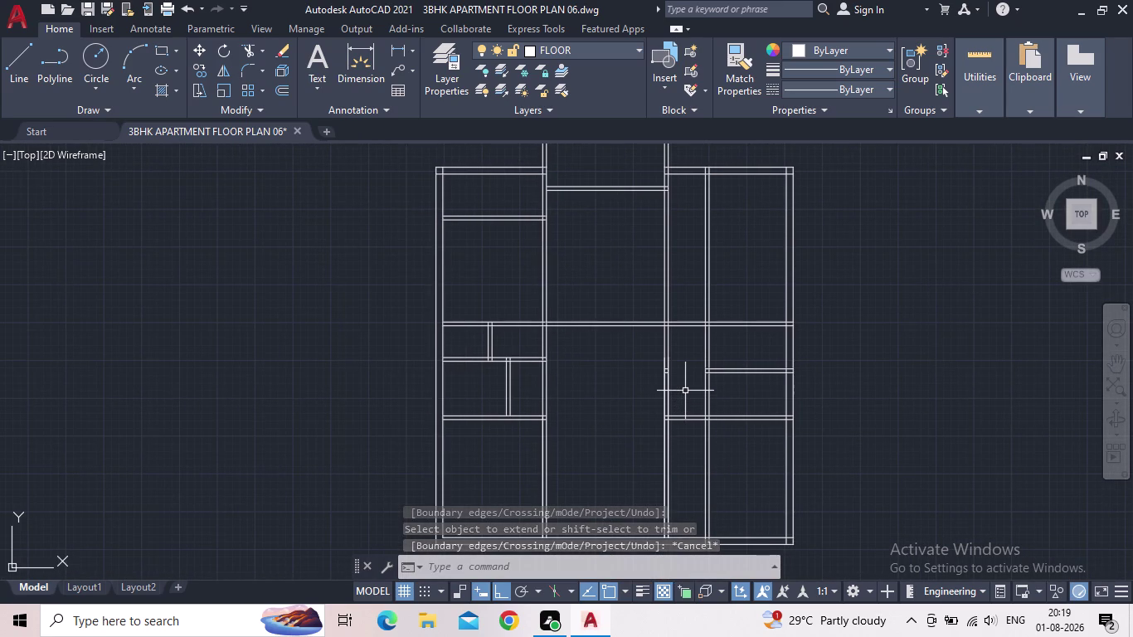
middle_drag(681, 374, 686, 396)
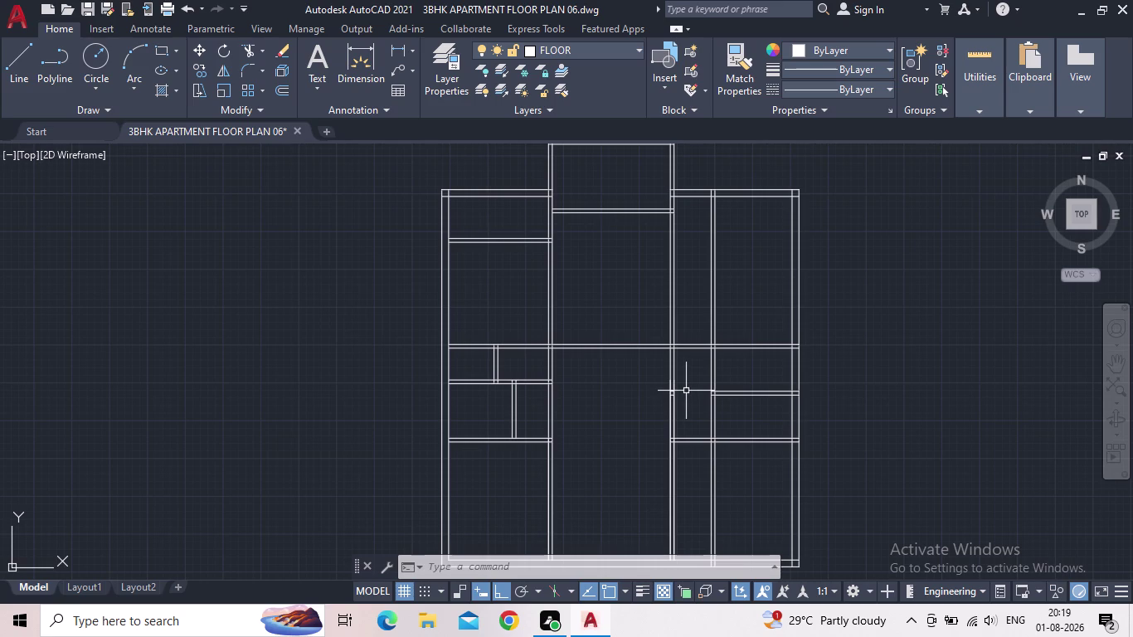
Fence-trim through the wall between the central hall and the right-side rooms.
key(t)
key(r)
key(Return)
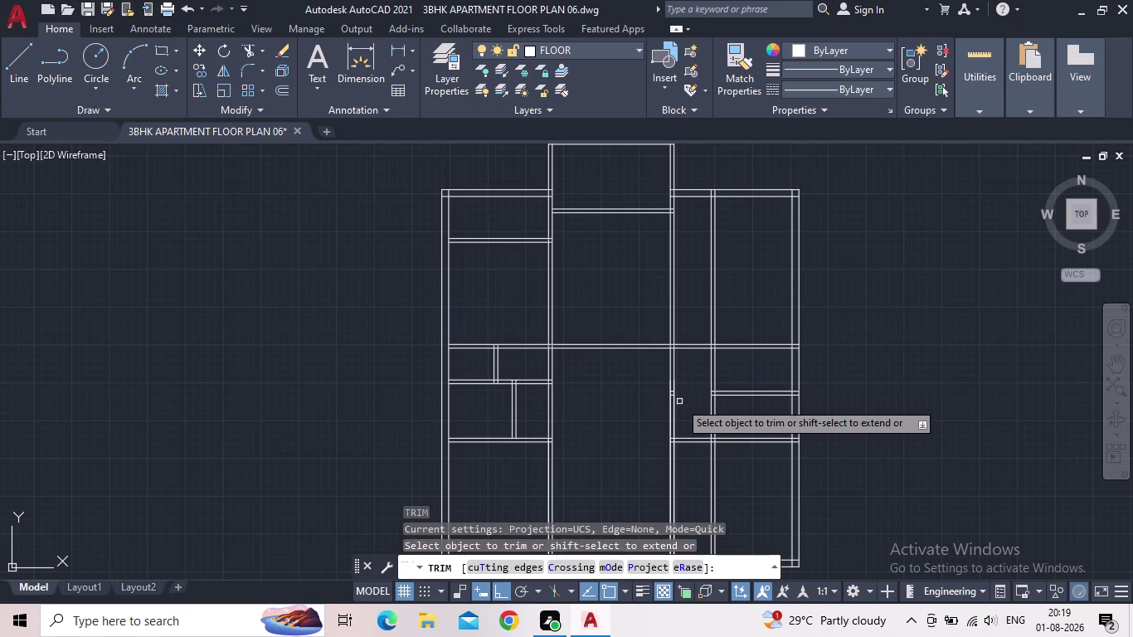
click(685, 402)
click(656, 397)
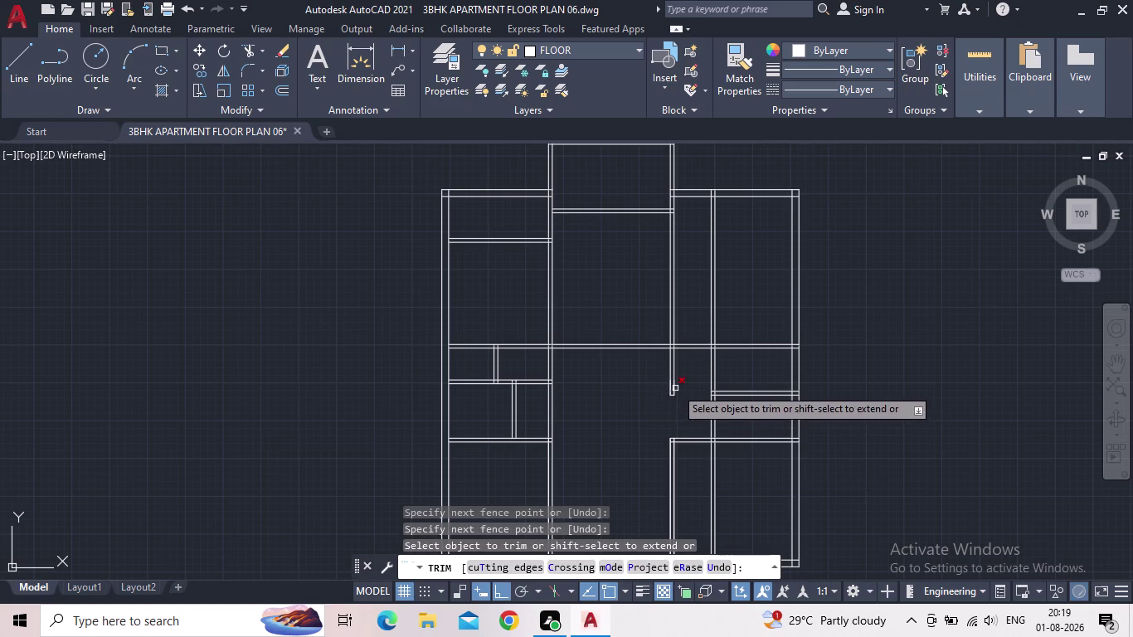
click(681, 385)
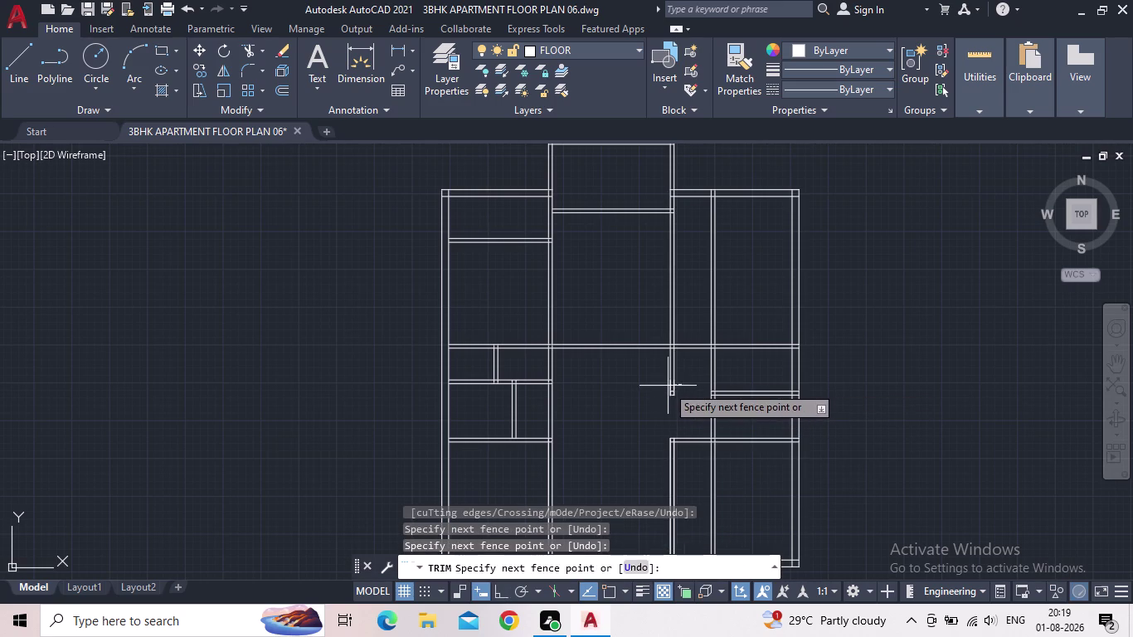
click(661, 385)
scroll(up, 3)
Trim the remaining wall pieces and leftover lines in the hall opening.
click(682, 401)
click(671, 392)
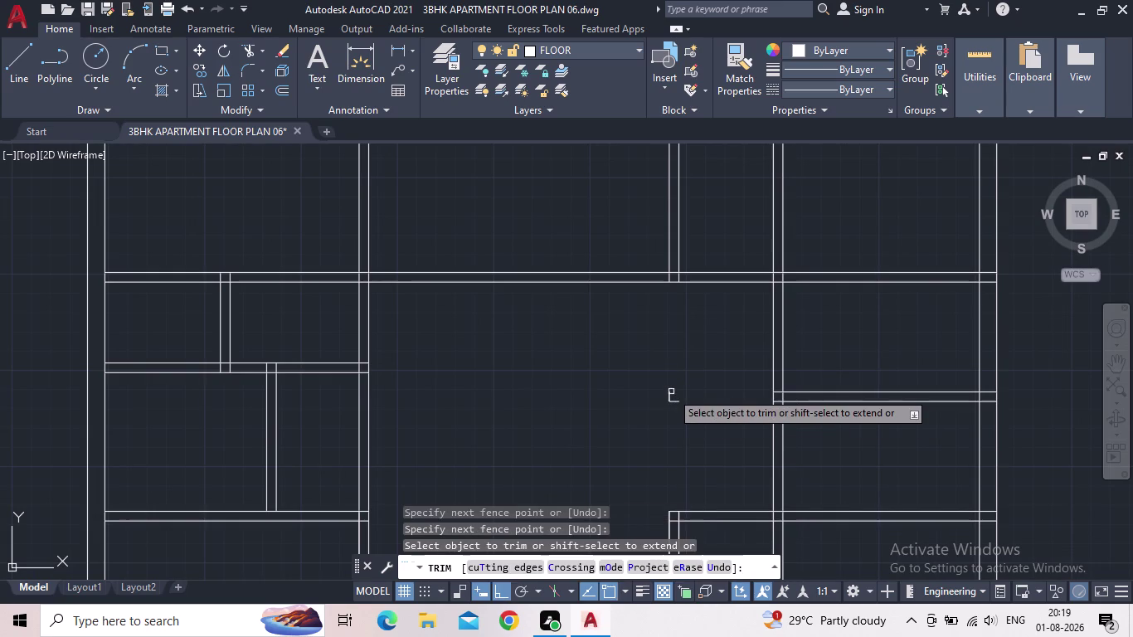
click(672, 396)
click(673, 403)
drag(676, 400, 675, 399)
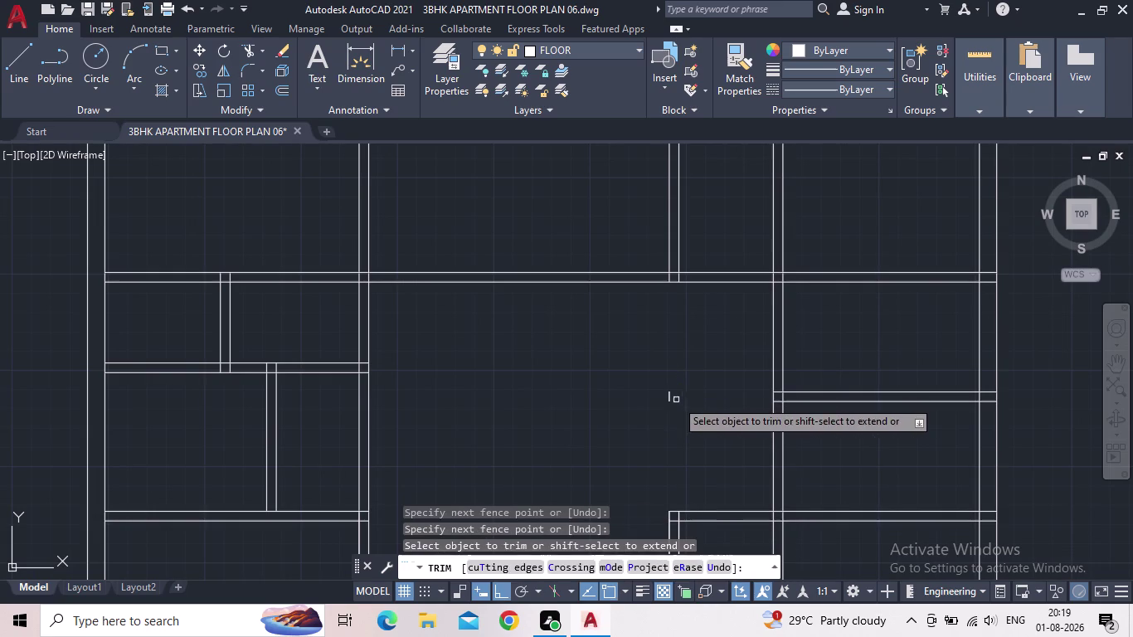
drag(675, 399, 669, 397)
click(663, 396)
scroll(down, 3)
Pan out to check the new hall opening and end the trim.
middle_drag(670, 400, 668, 391)
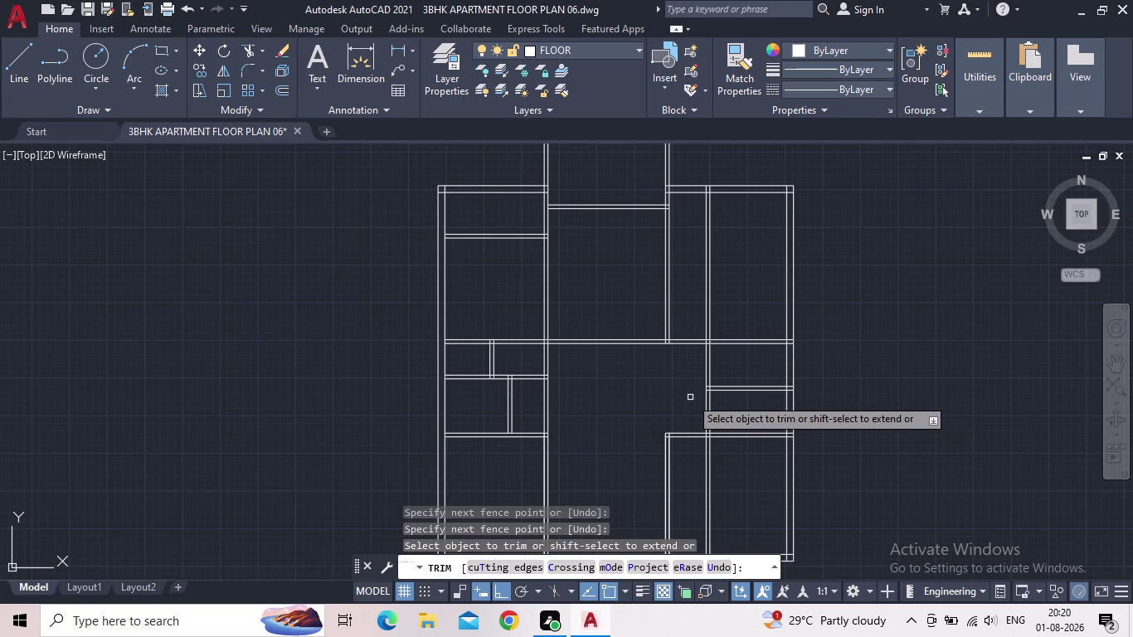
middle_drag(690, 397, 645, 387)
middle_click(639, 386)
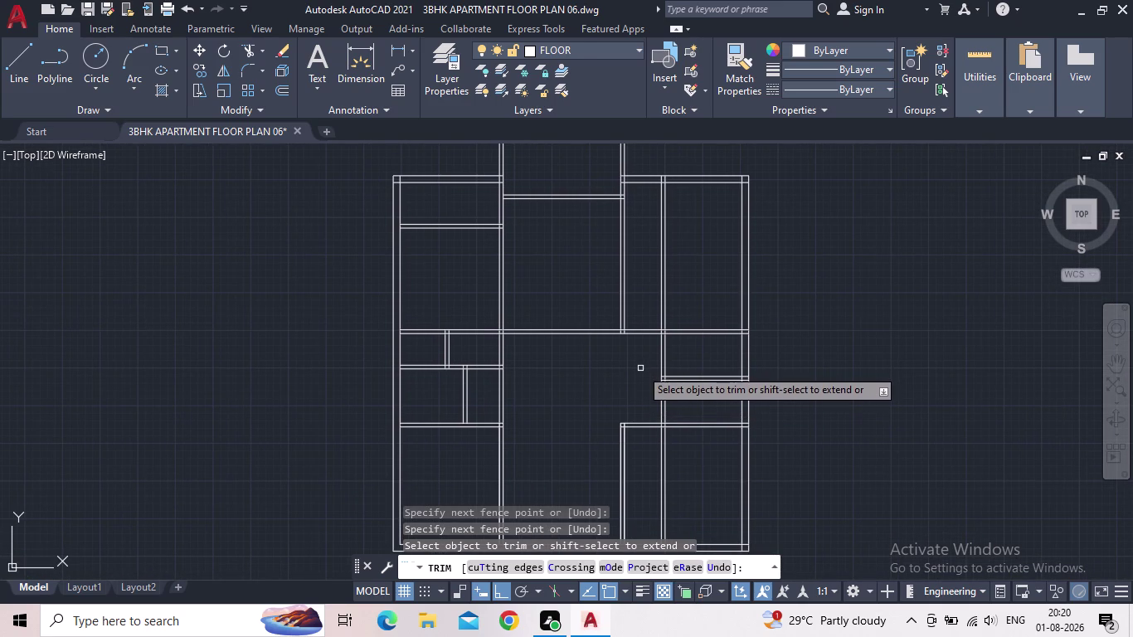
middle_drag(637, 380, 637, 440)
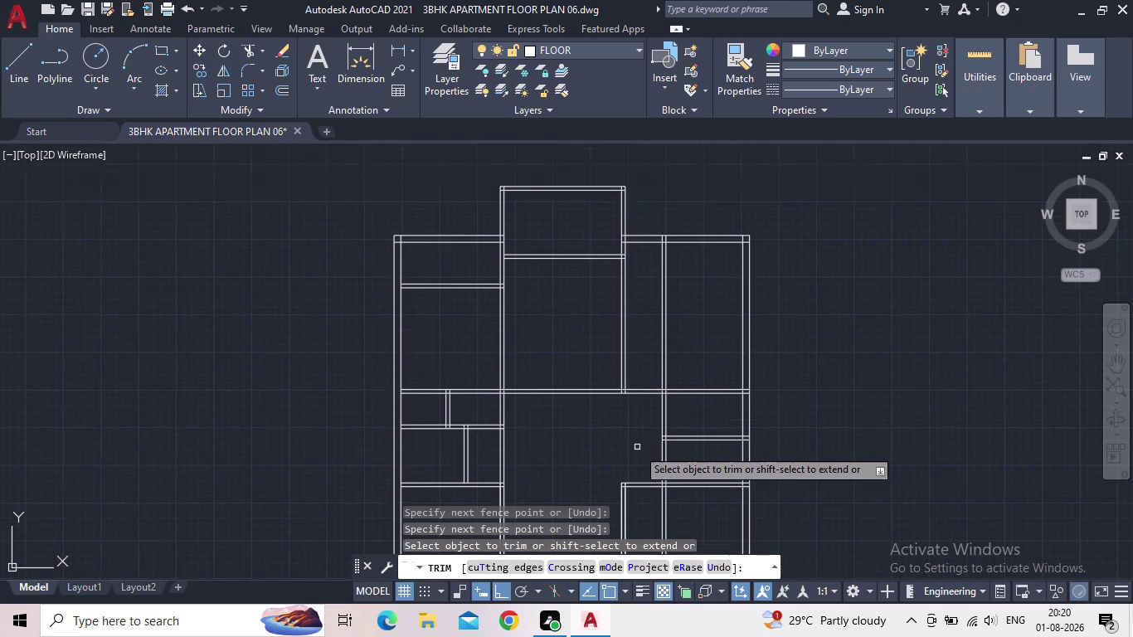
scroll(down, 3)
middle_drag(635, 439, 674, 269)
scroll(up, 3)
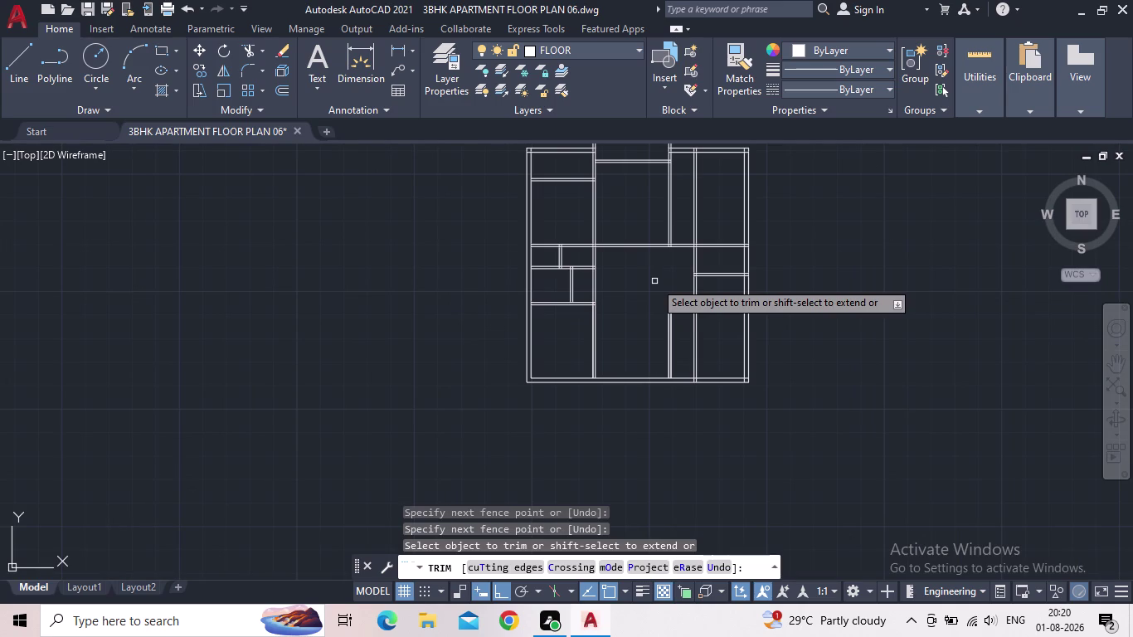
key(Escape)
Quick-save the drawing and pan over to the left-side rooms.
click(83, 10)
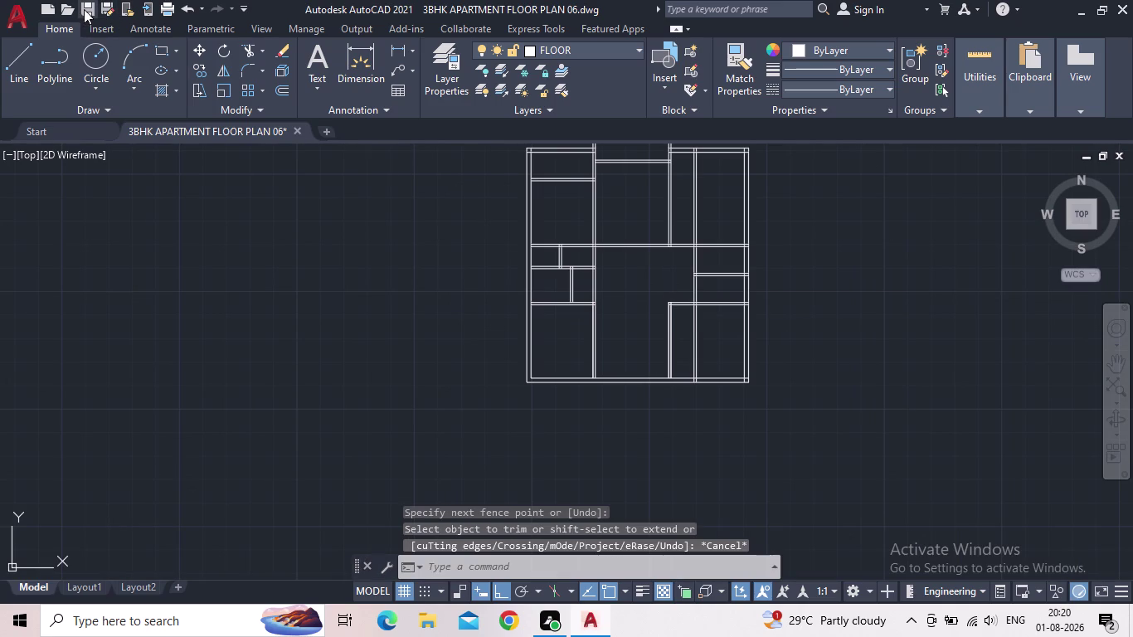
middle_drag(423, 262, 266, 349)
scroll(up, 3)
middle_drag(470, 382, 474, 380)
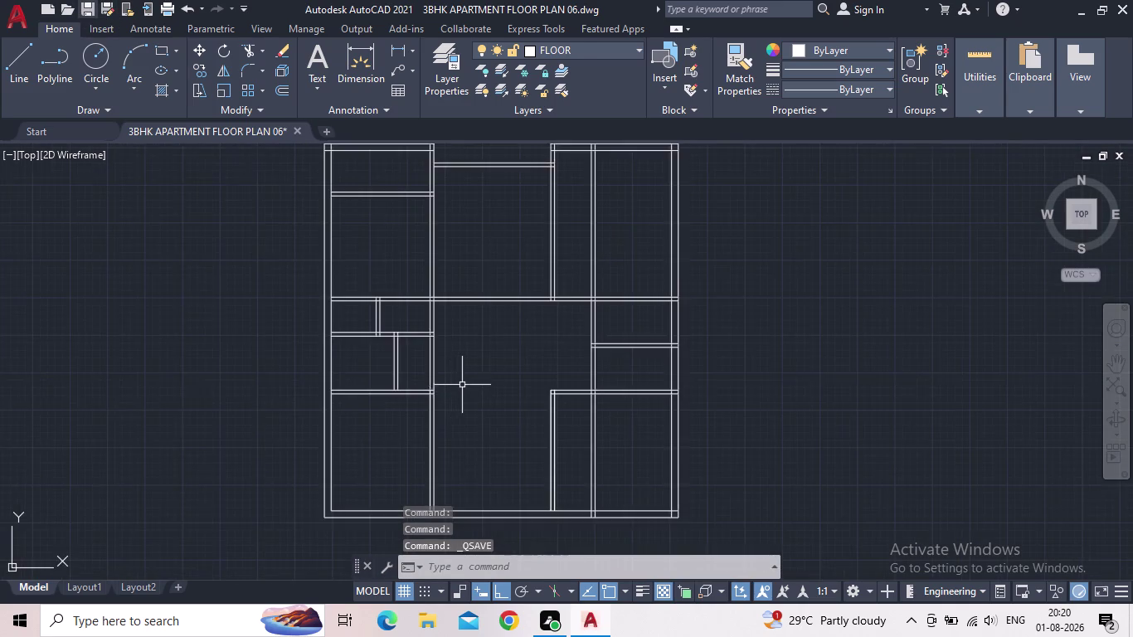
middle_drag(473, 380, 640, 325)
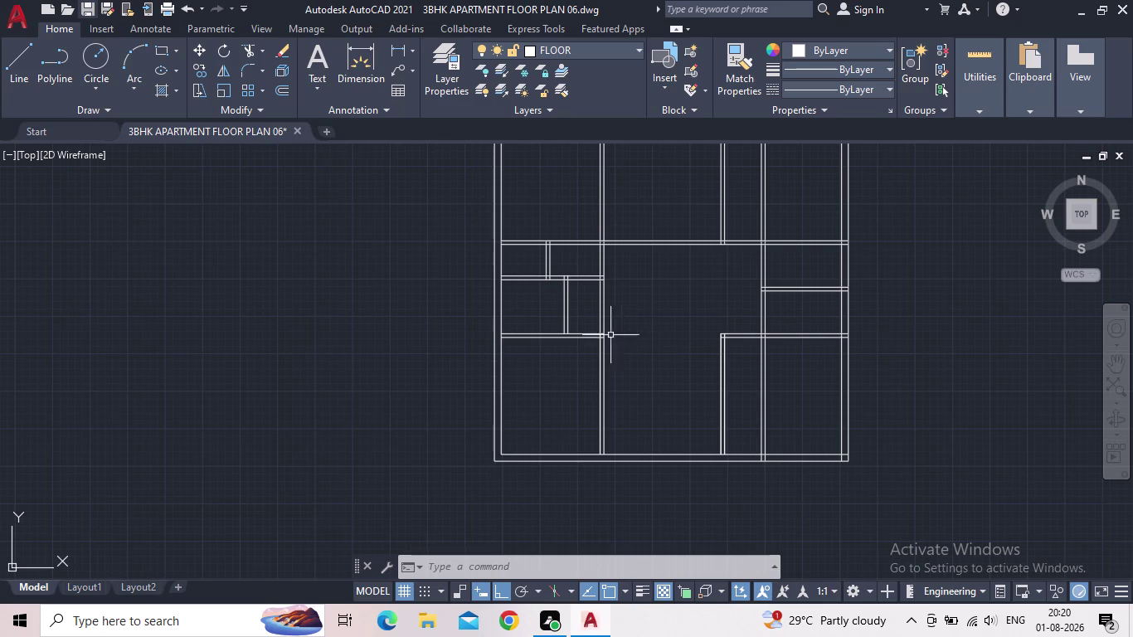
scroll(up, 3)
Cancel the pending trim command and reframe the whole floor plan.
key(t)
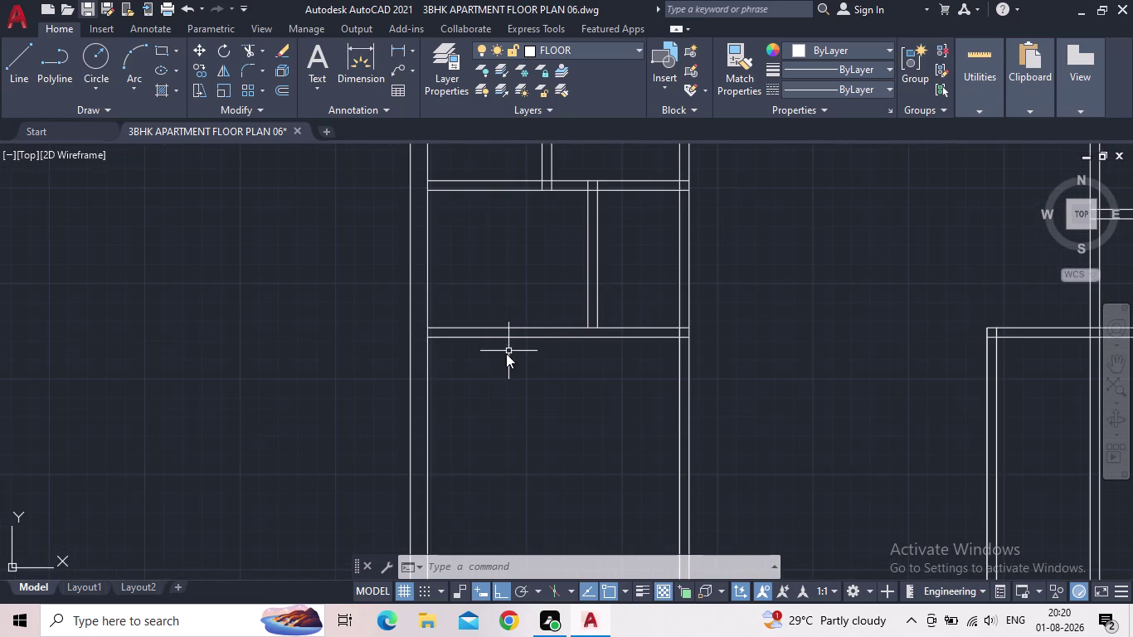
key(r)
key(Escape)
scroll(down, 3)
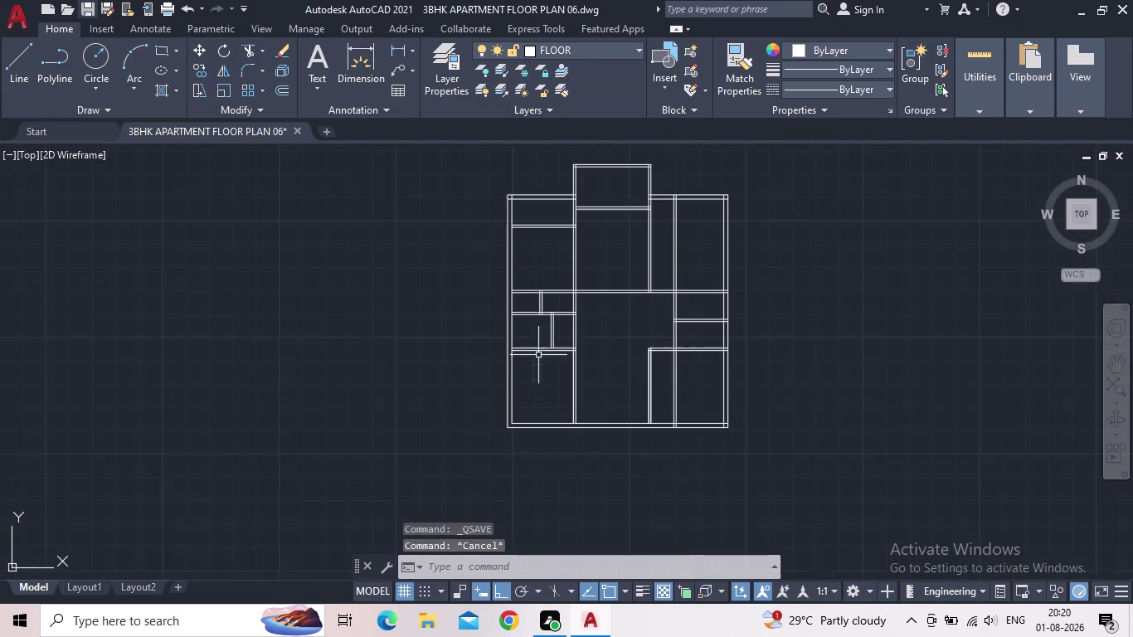
middle_drag(556, 326, 537, 349)
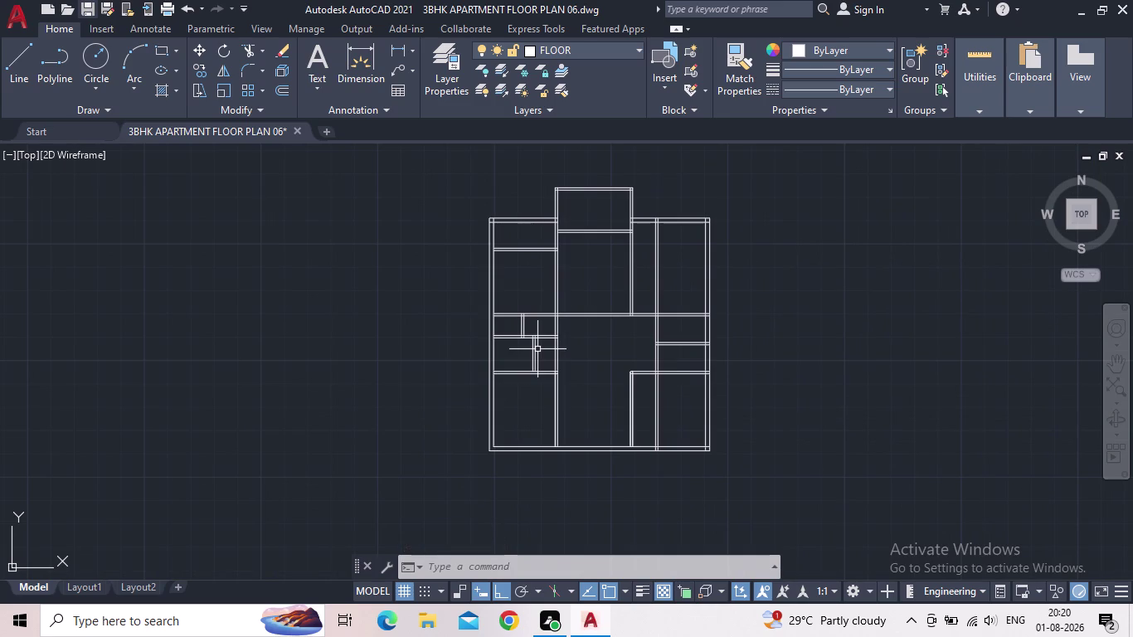
Fence-trim the vertical wall segment between the small left room and the central hall.
scroll(up, 3)
key(t)
key(r)
key(space)
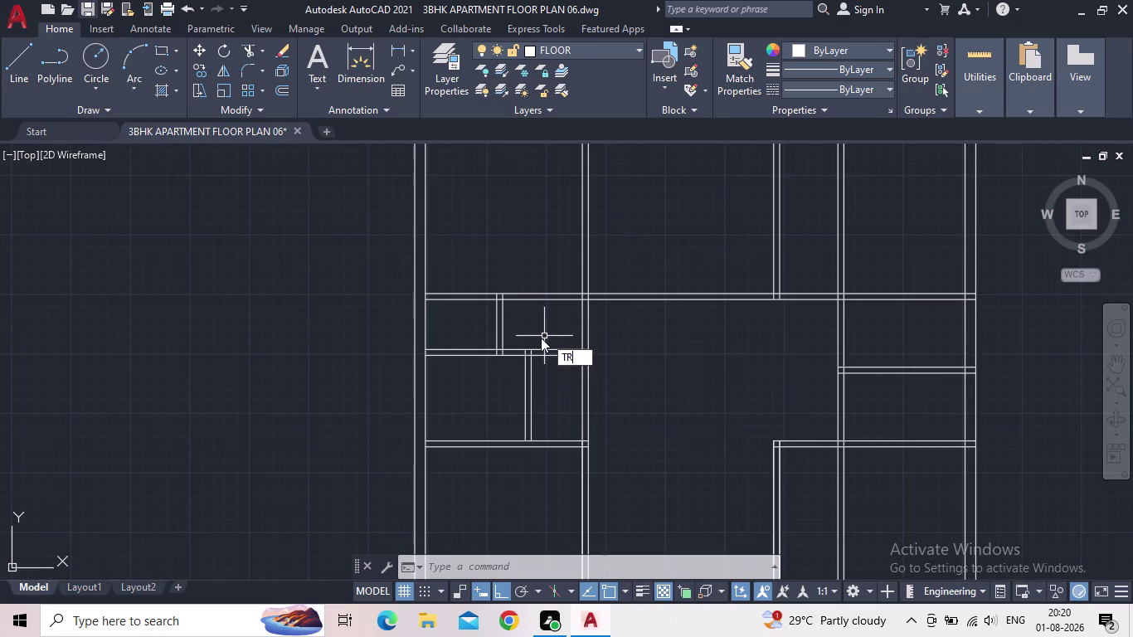
middle_drag(575, 358, 619, 273)
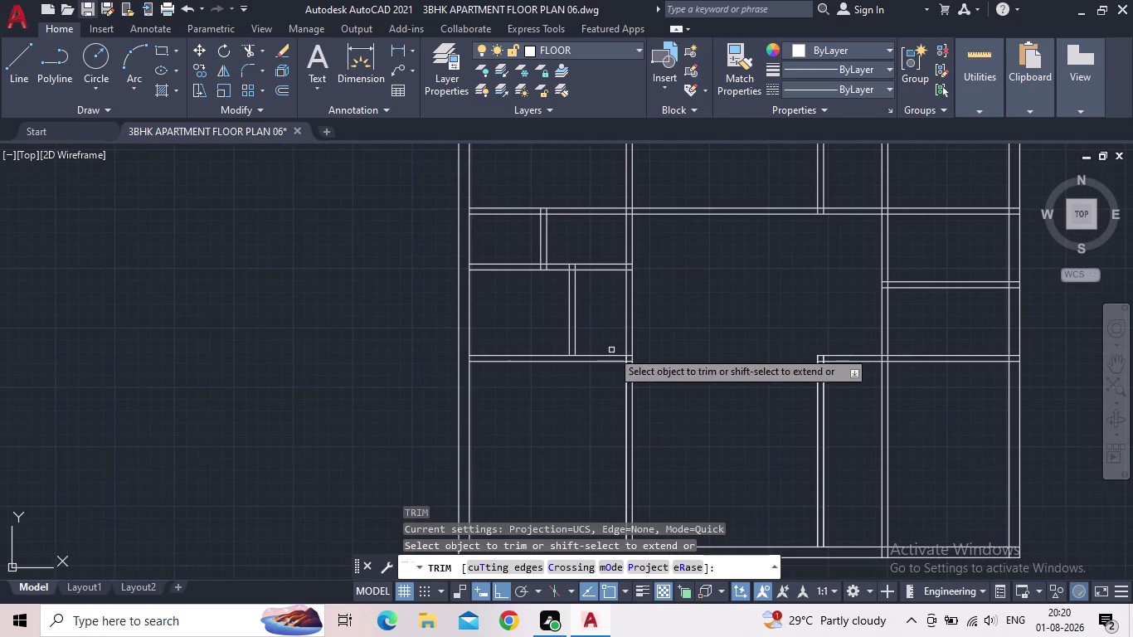
middle_drag(609, 302, 596, 321)
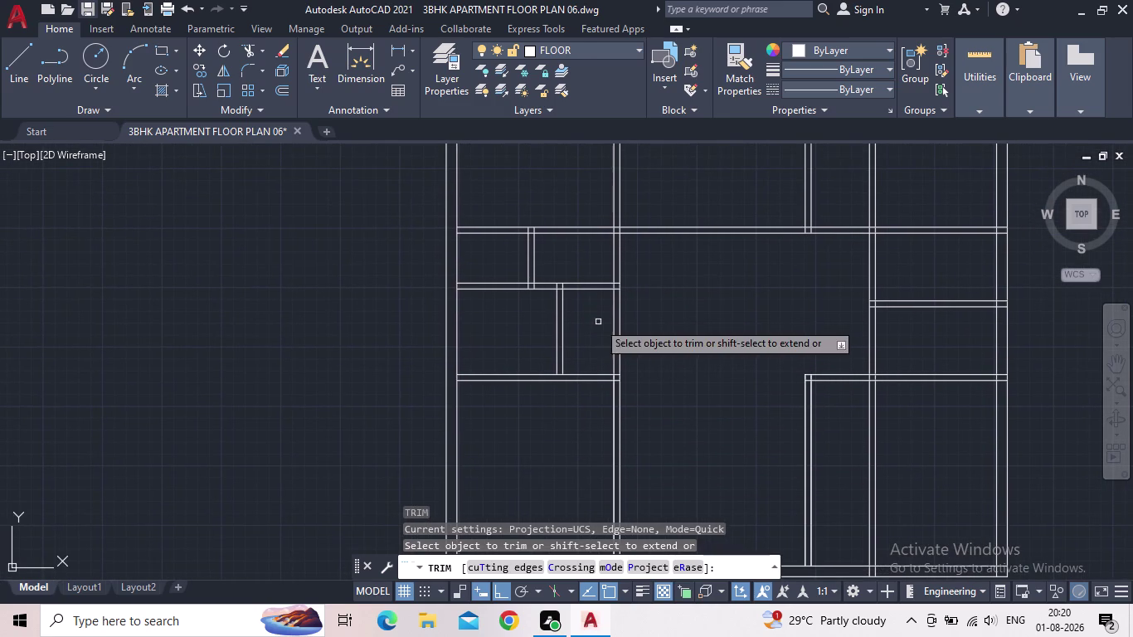
click(625, 326)
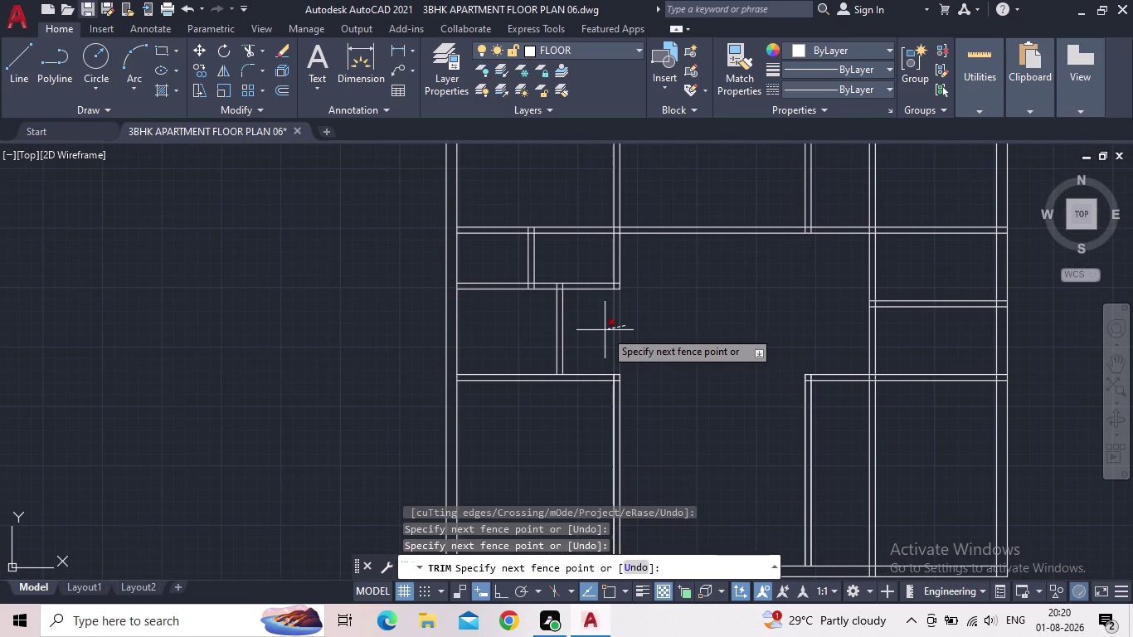
click(605, 331)
middle_drag(614, 301, 619, 313)
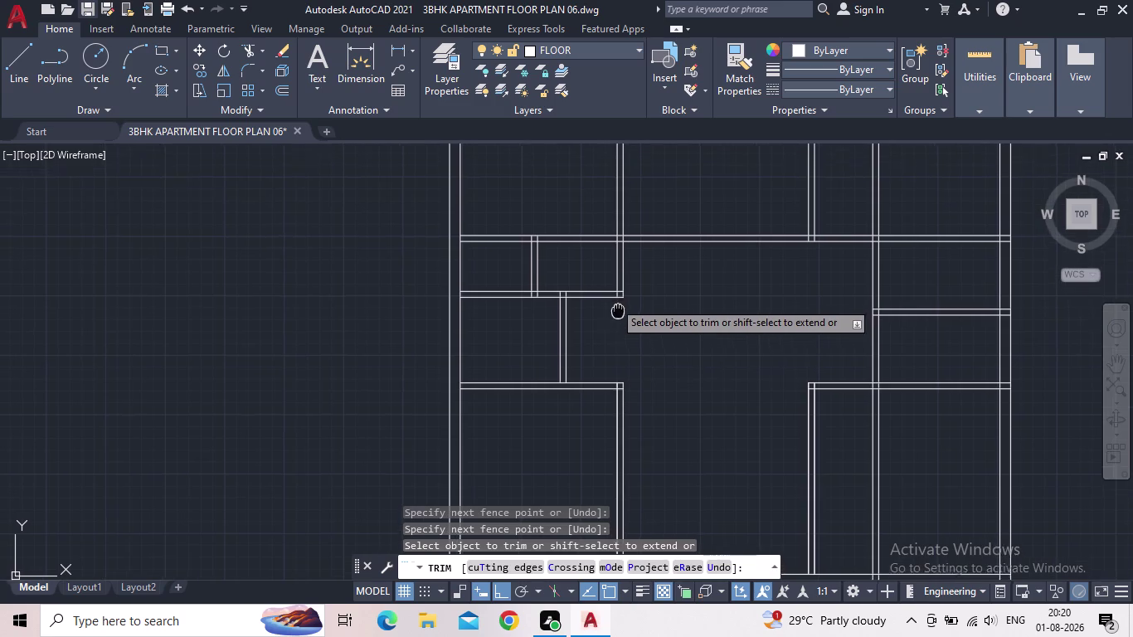
middle_drag(619, 312, 630, 356)
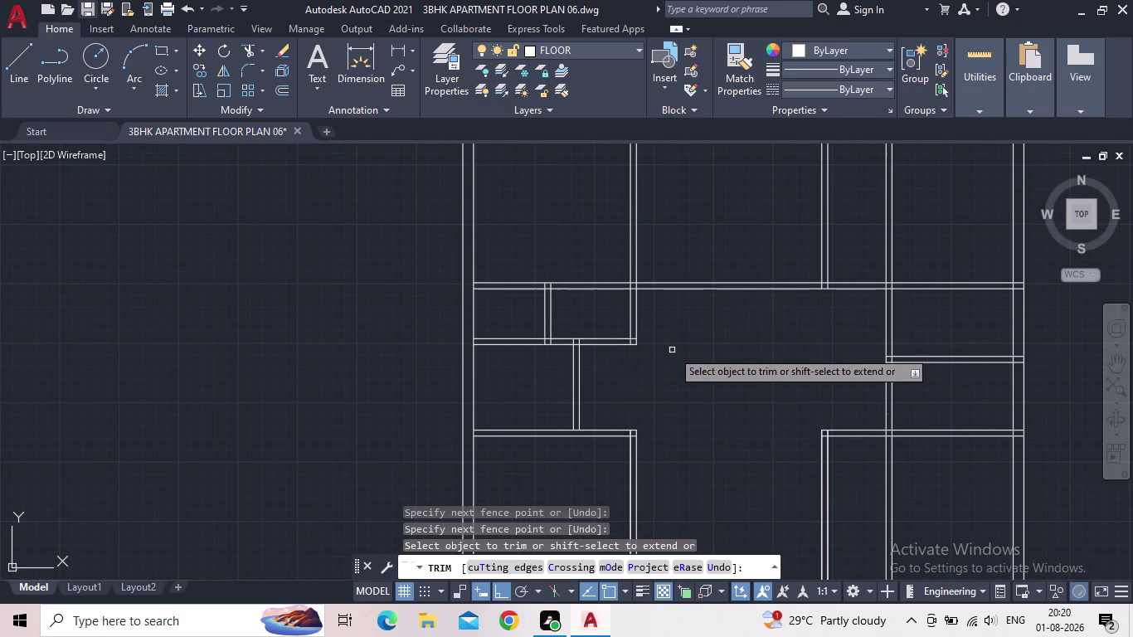